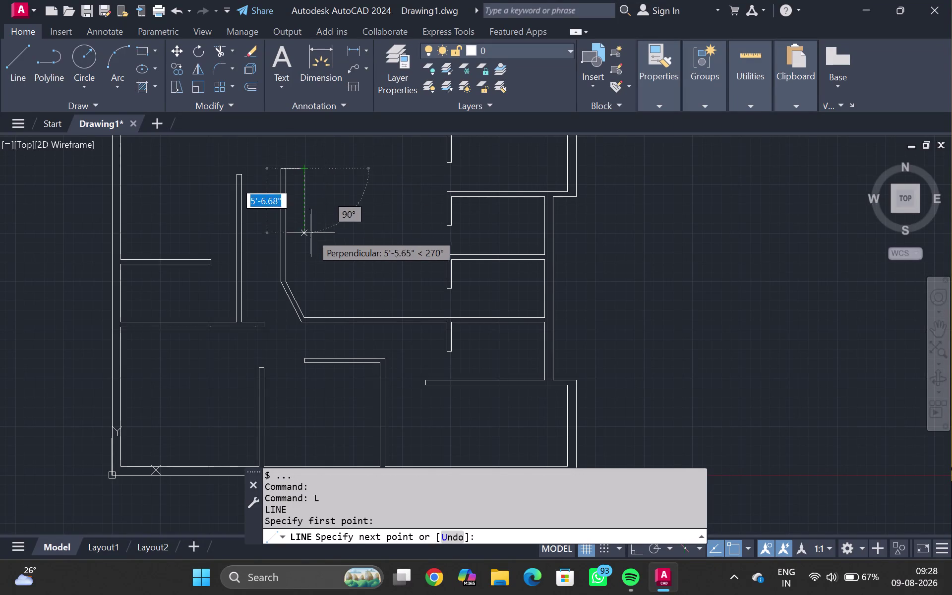
Trace the inner wall down, across the bottom with two chamfered corners, and back up.
click(307, 267)
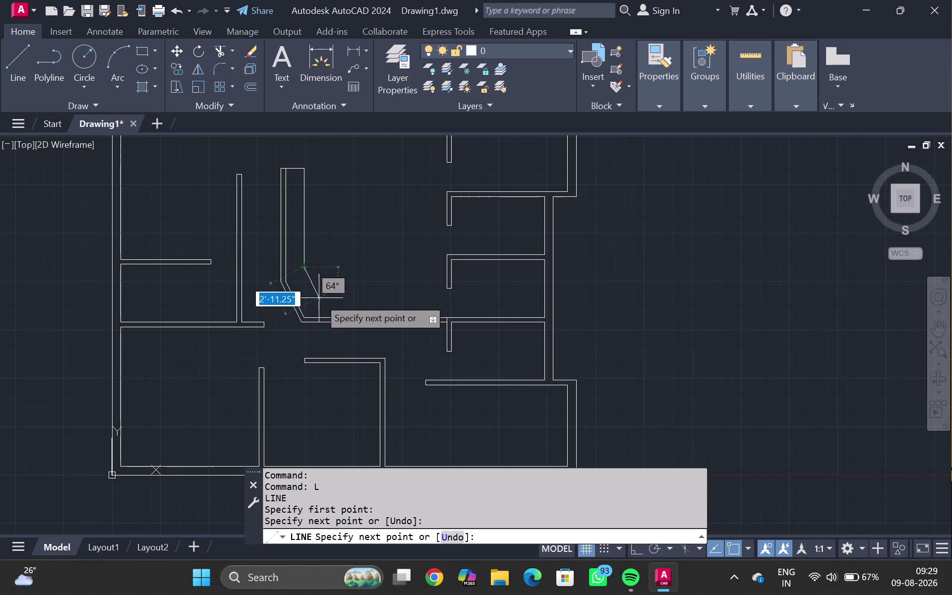
click(319, 298)
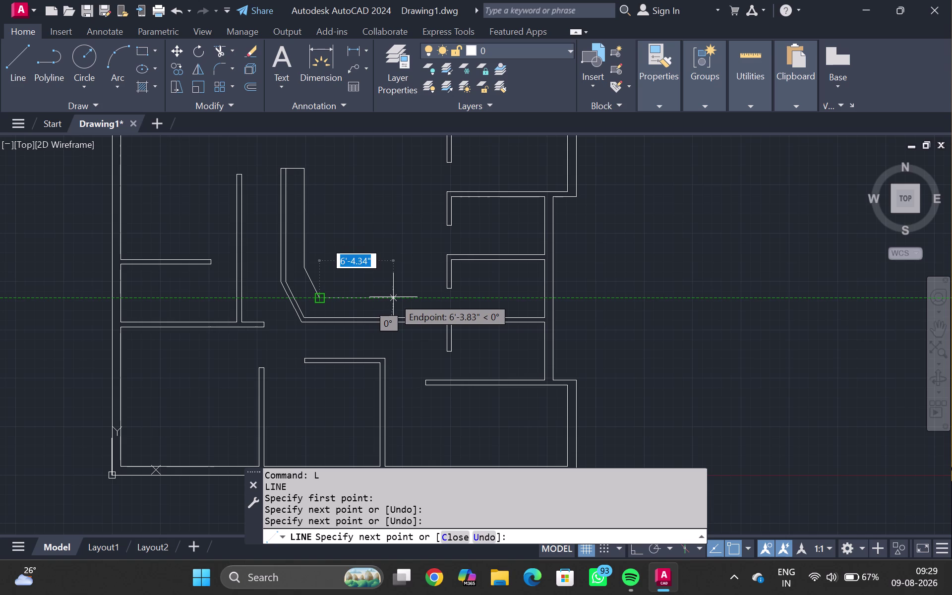
click(379, 293)
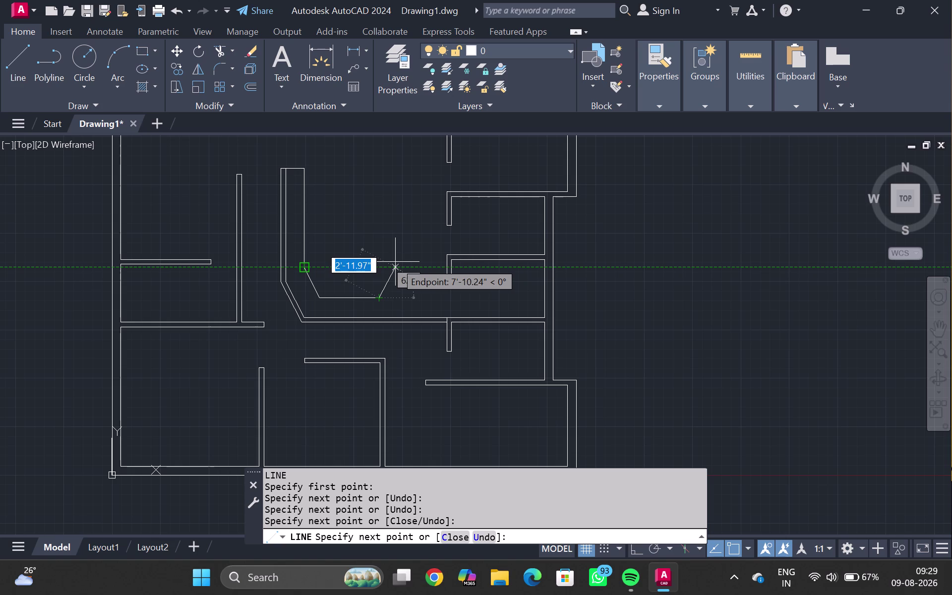
click(395, 260)
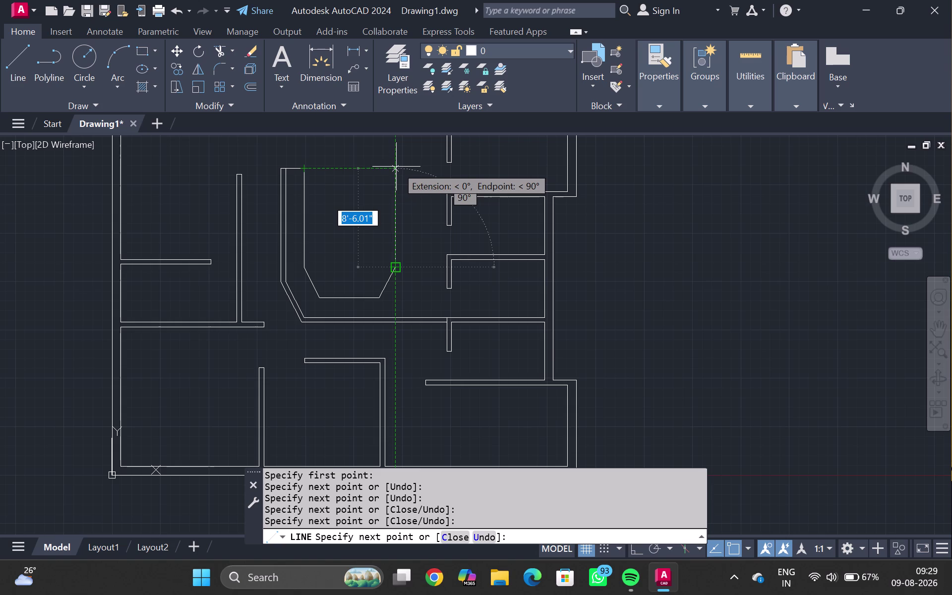
click(395, 169)
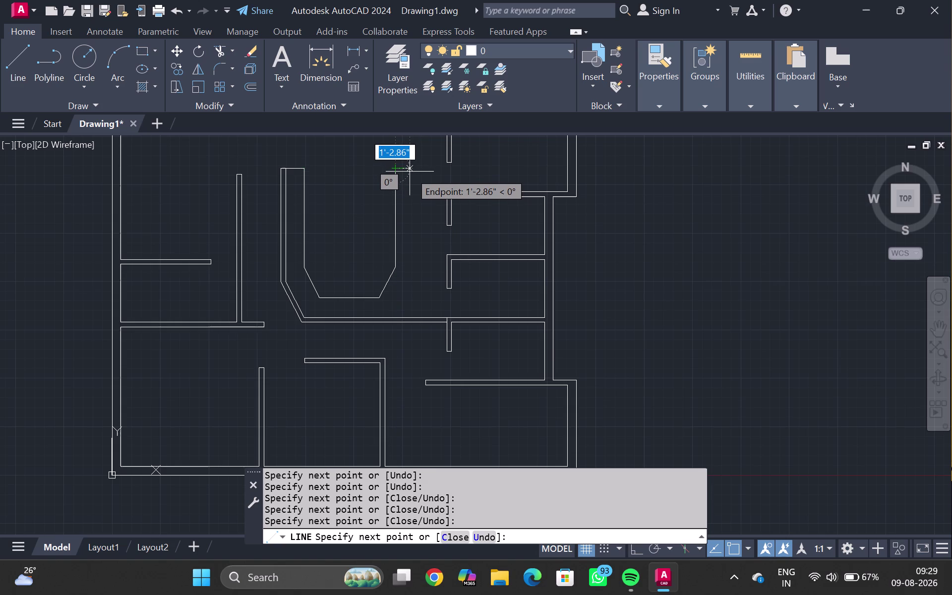
Add the 2' segment across the top and turn Ortho on.
text(2')
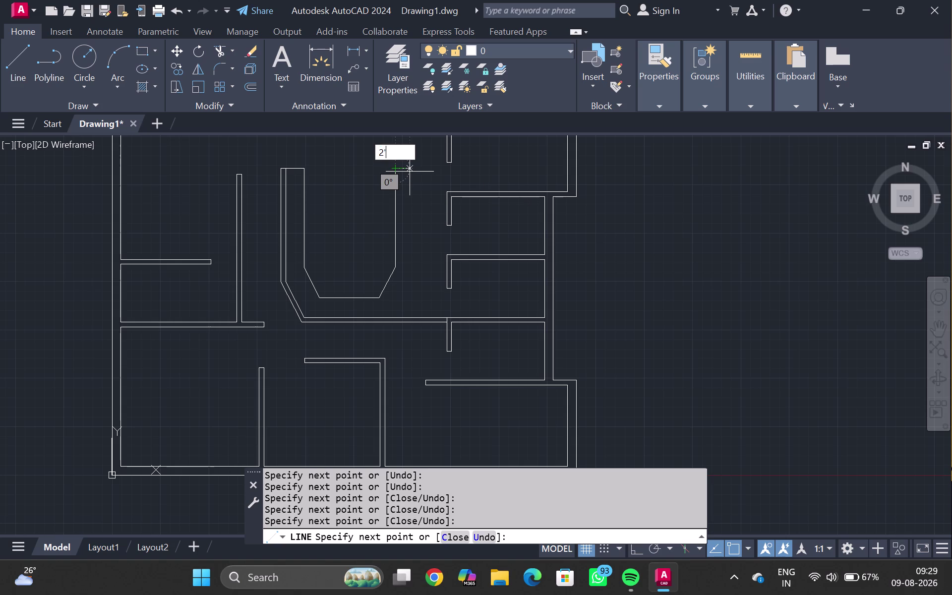
key(Return)
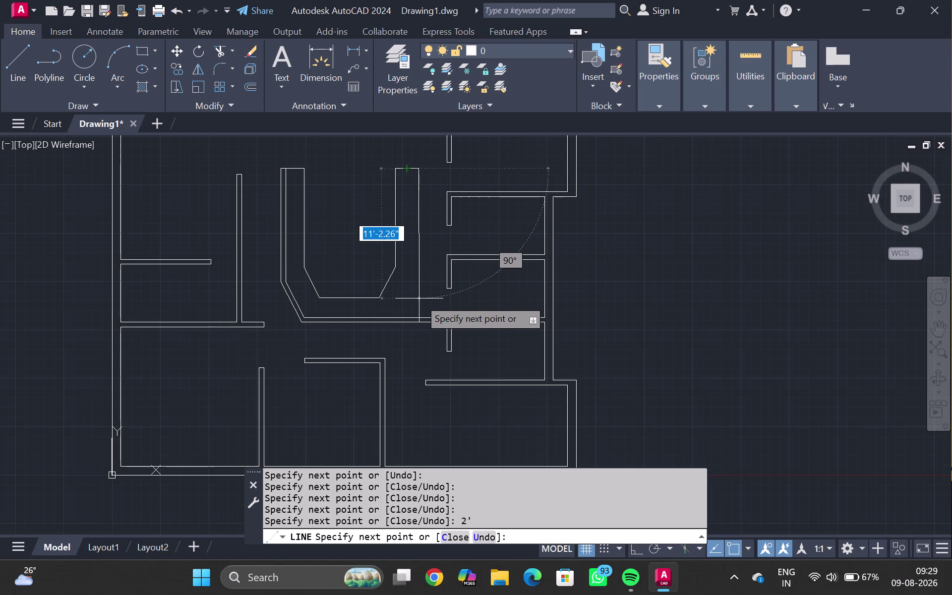
key(F8)
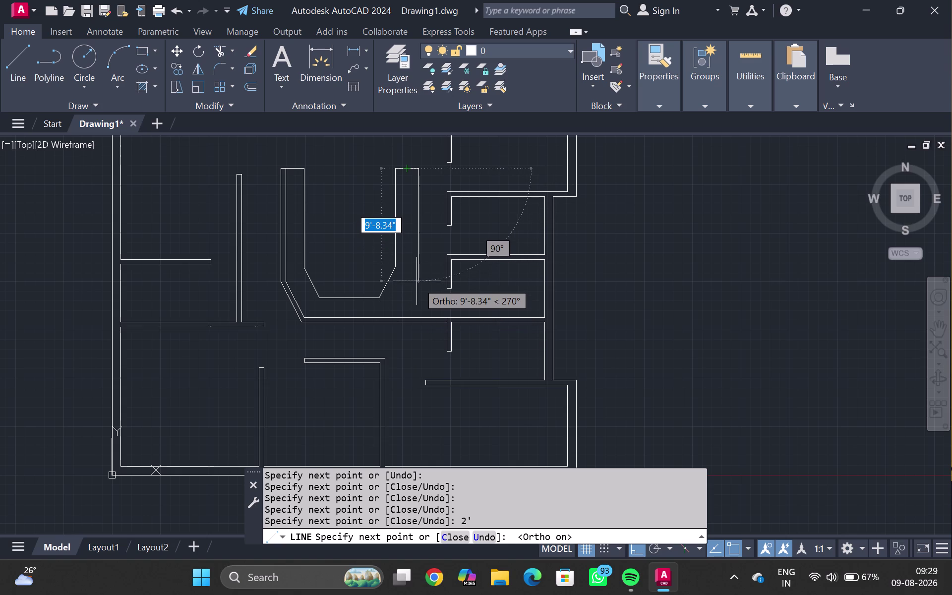
scroll(up, 3)
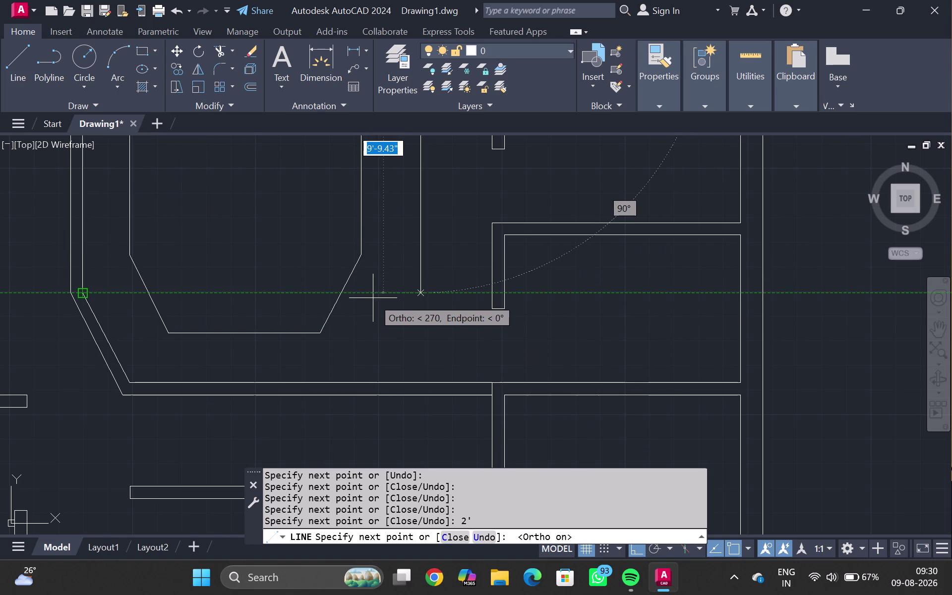
Run the right wall line straight down, then angle it to the lower corridor wall.
click(421, 289)
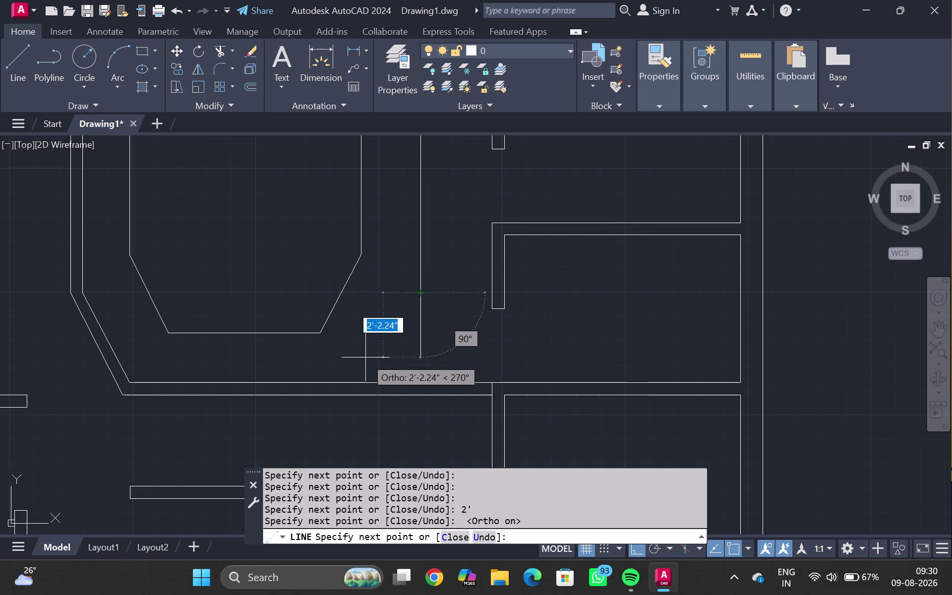
key(F8)
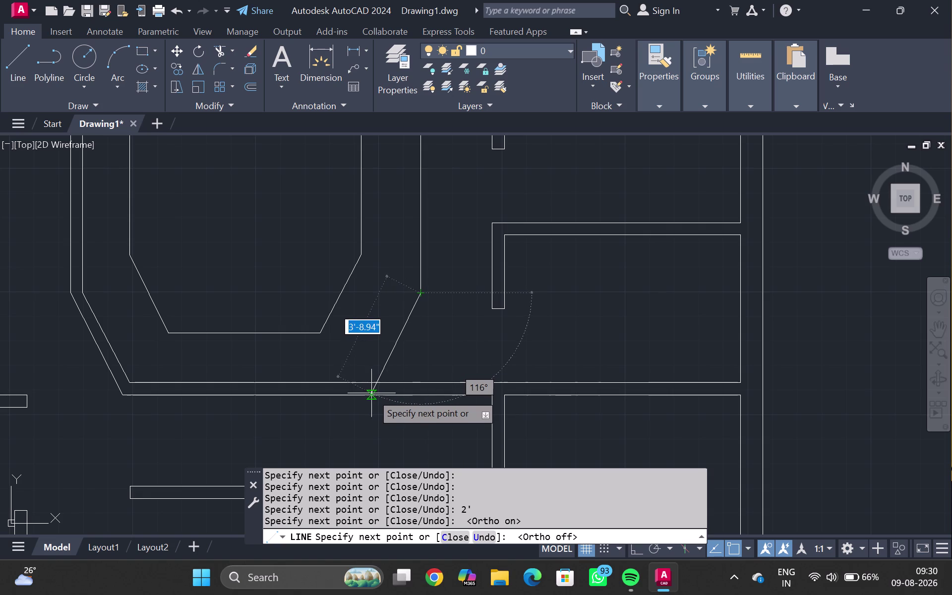
click(371, 393)
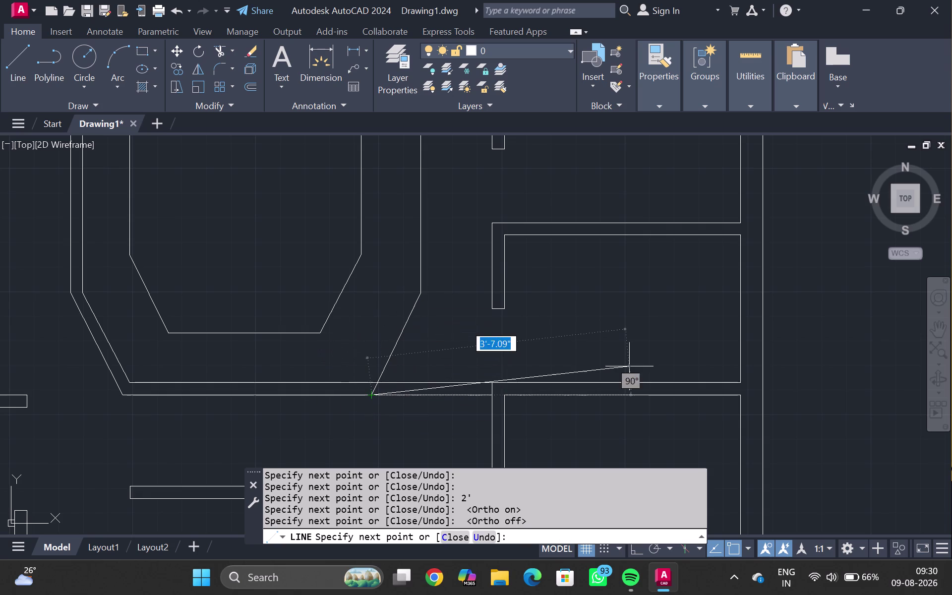
key(Escape)
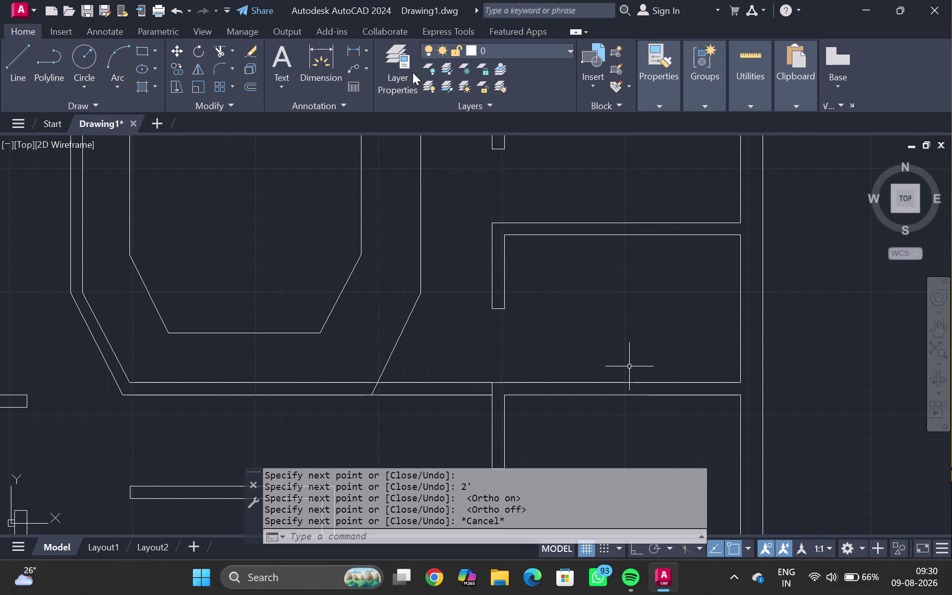
Offset the right vertical wall lines 5" to create the parallel wall.
scroll(down, 3)
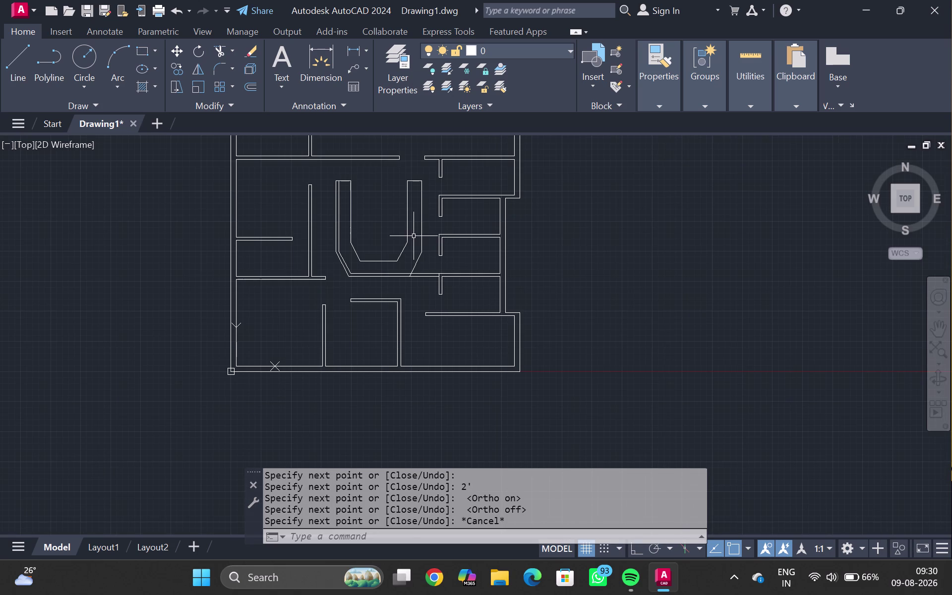
click(421, 229)
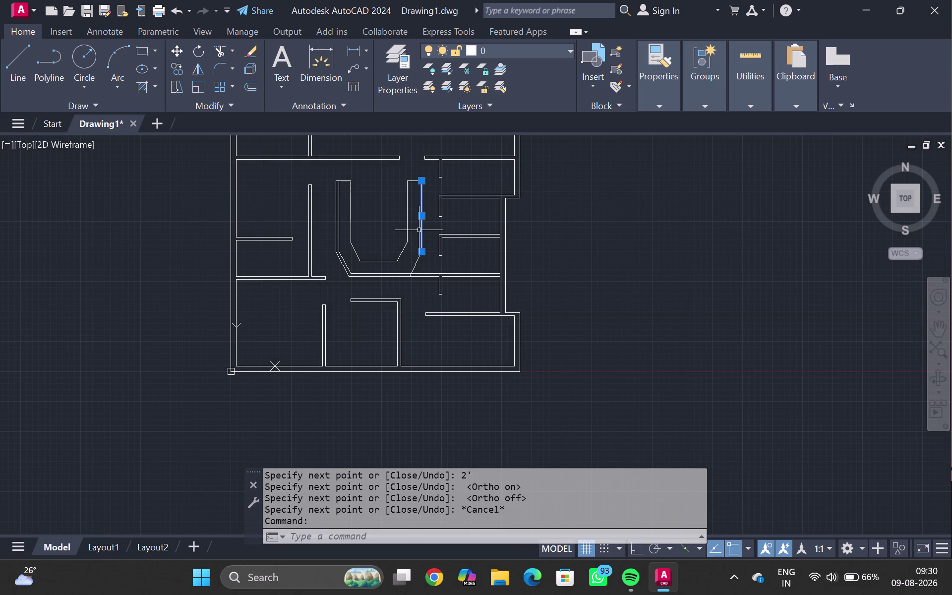
key(o)
key(Return)
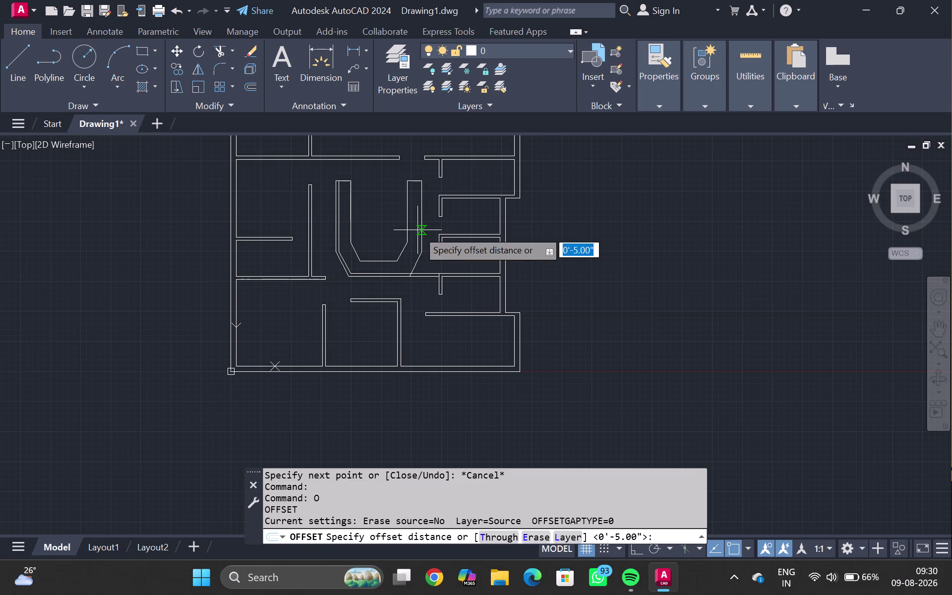
key(5)
key(shift+quotedbl)
key(Return)
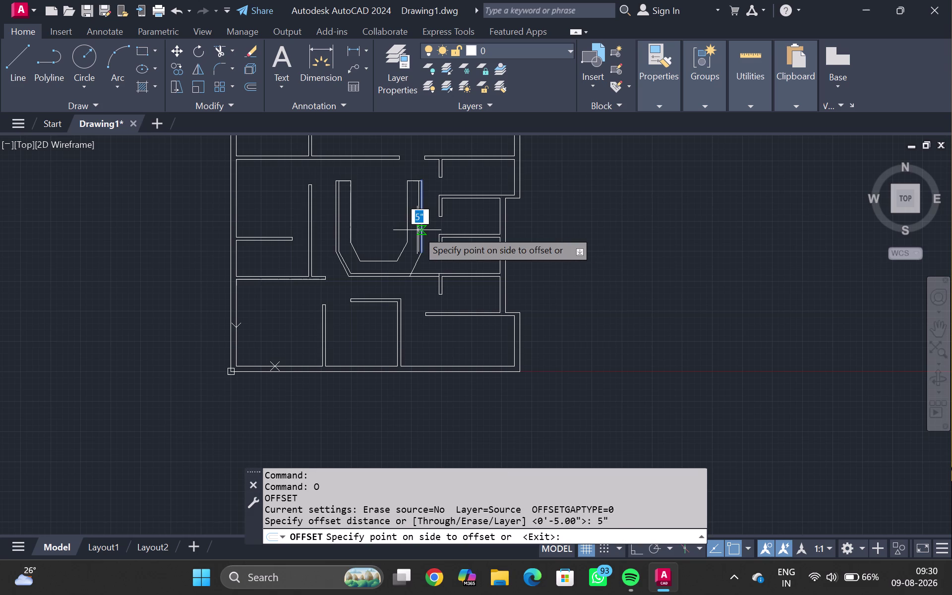
click(417, 230)
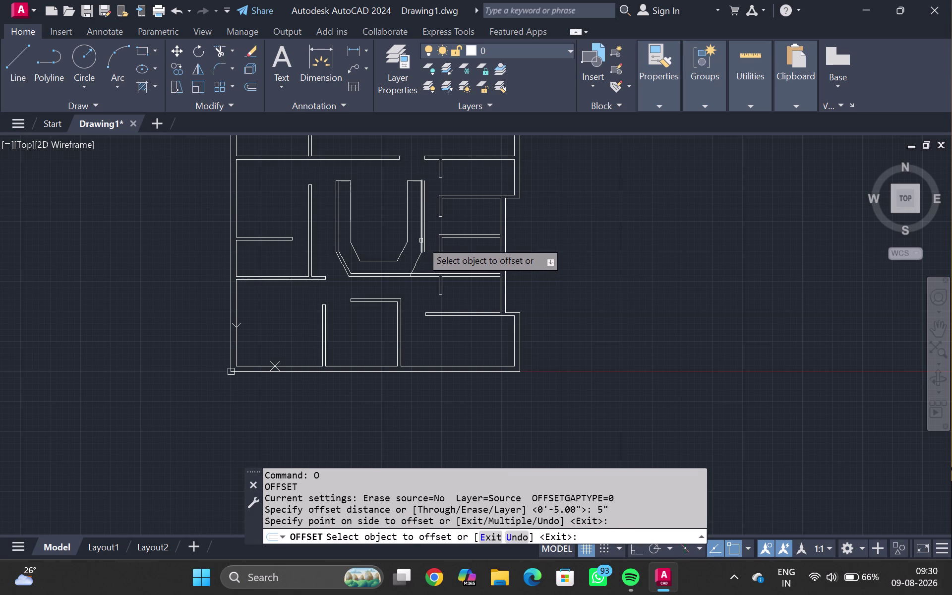
click(421, 241)
click(413, 240)
key(Escape)
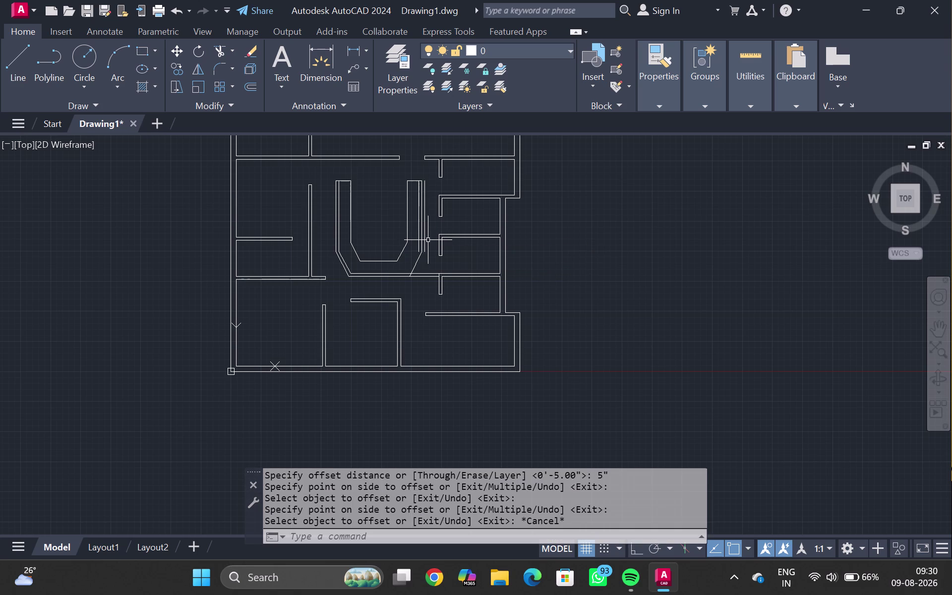
Delete the unwanted extra offset line.
click(423, 236)
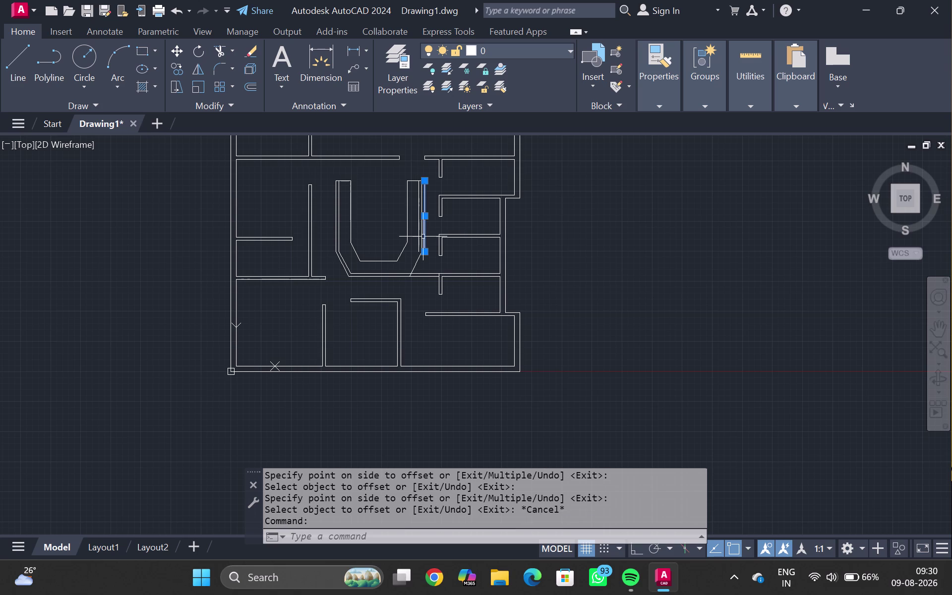
key(Delete)
scroll(up, 3)
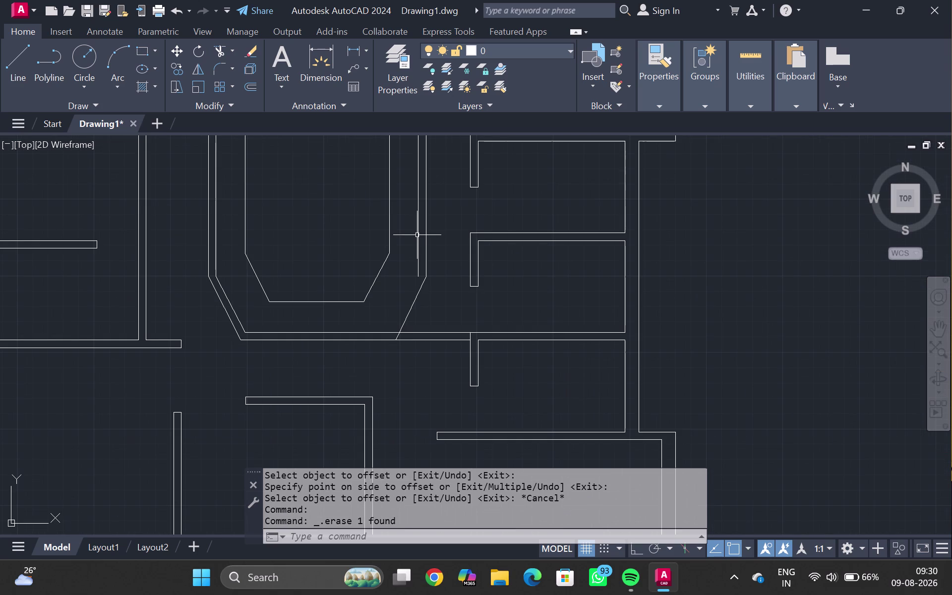
Draw a line from the offset wall toward the corridor wall, then cancel the unfinished line.
key(l)
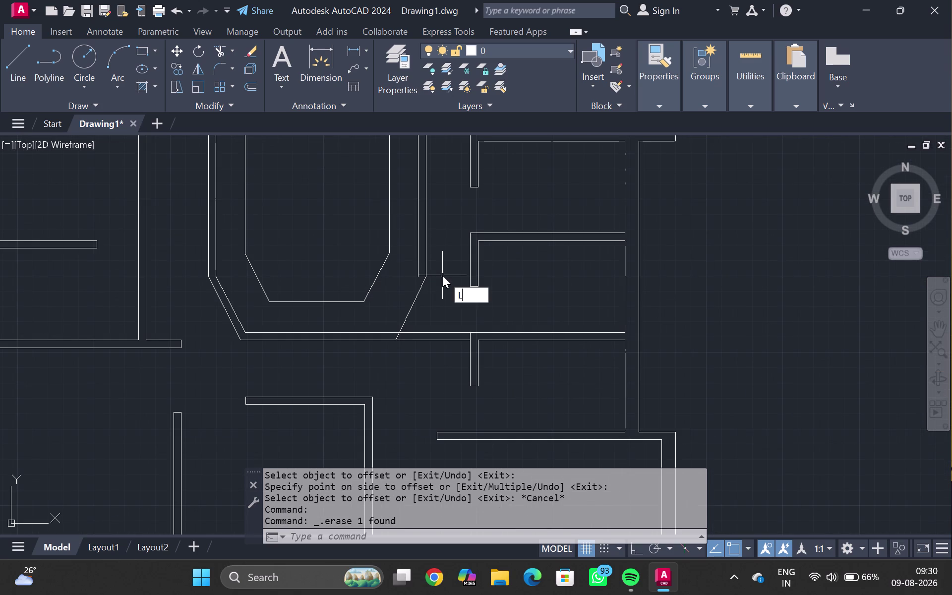
key(Return)
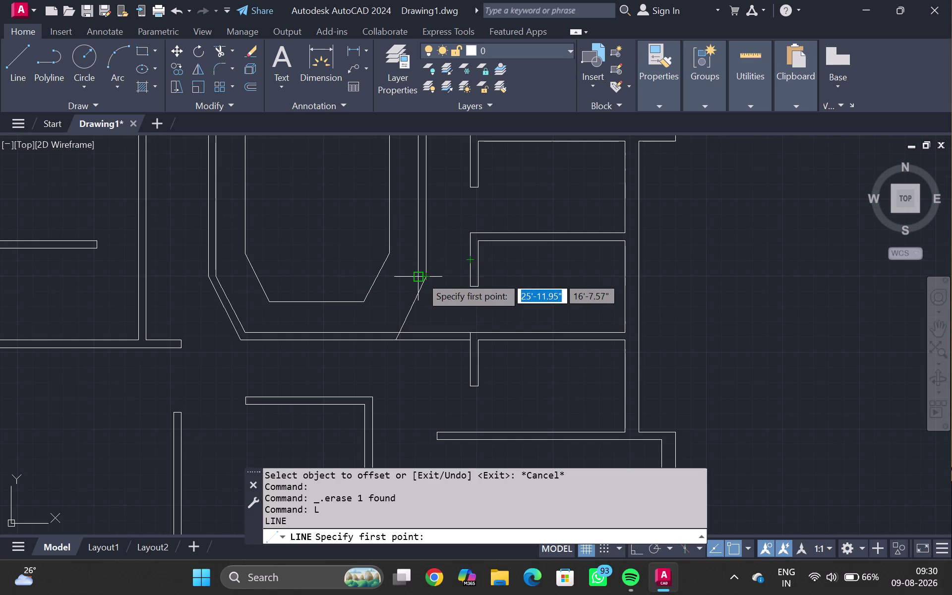
click(420, 274)
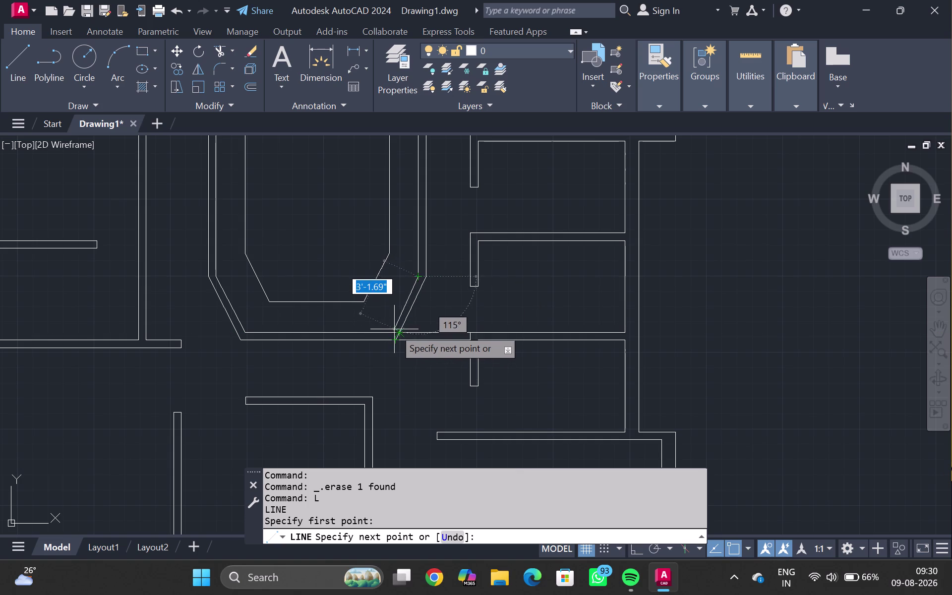
scroll(up, 3)
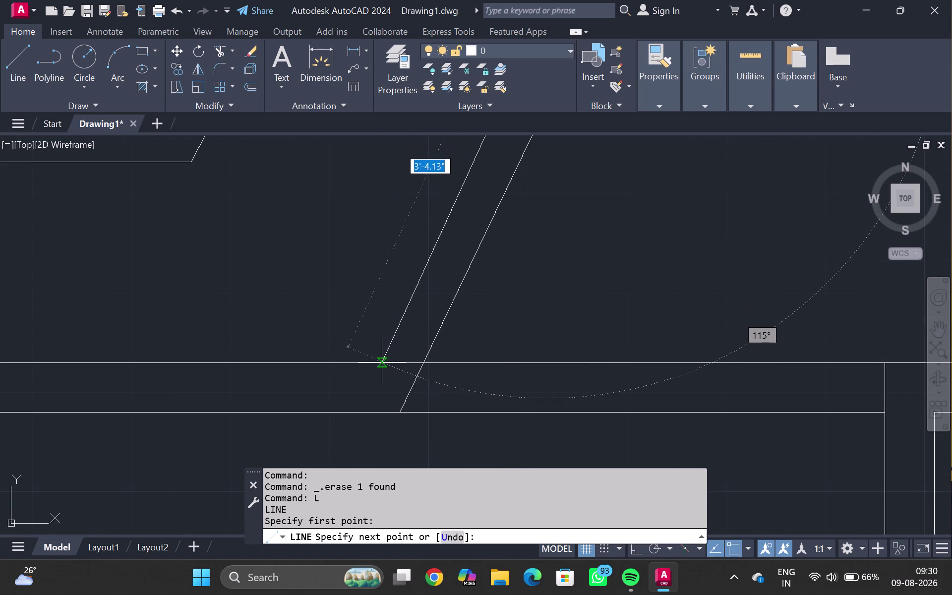
click(379, 360)
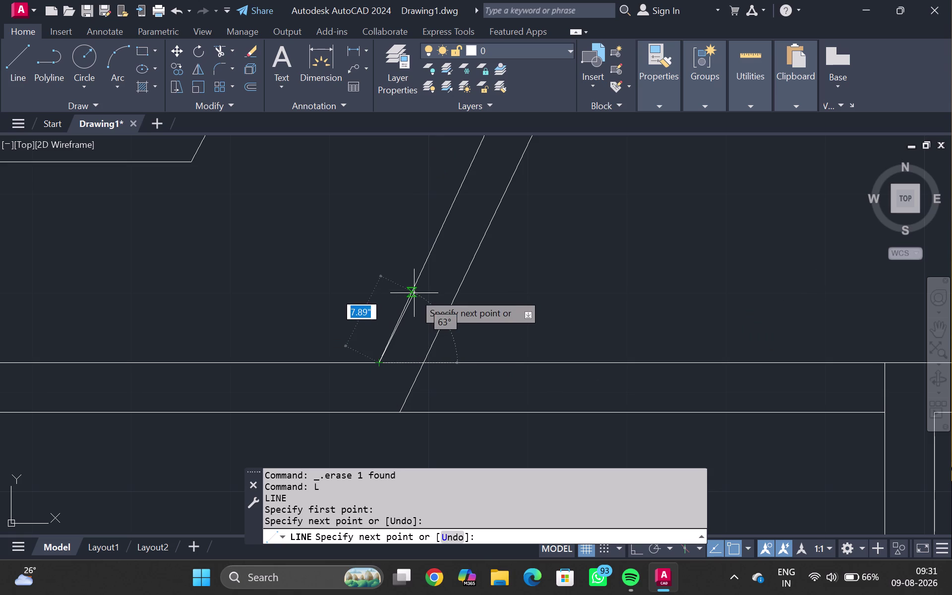
key(Escape)
Trim the overlapping wall segments at the angled corners with TR.
text(TR)
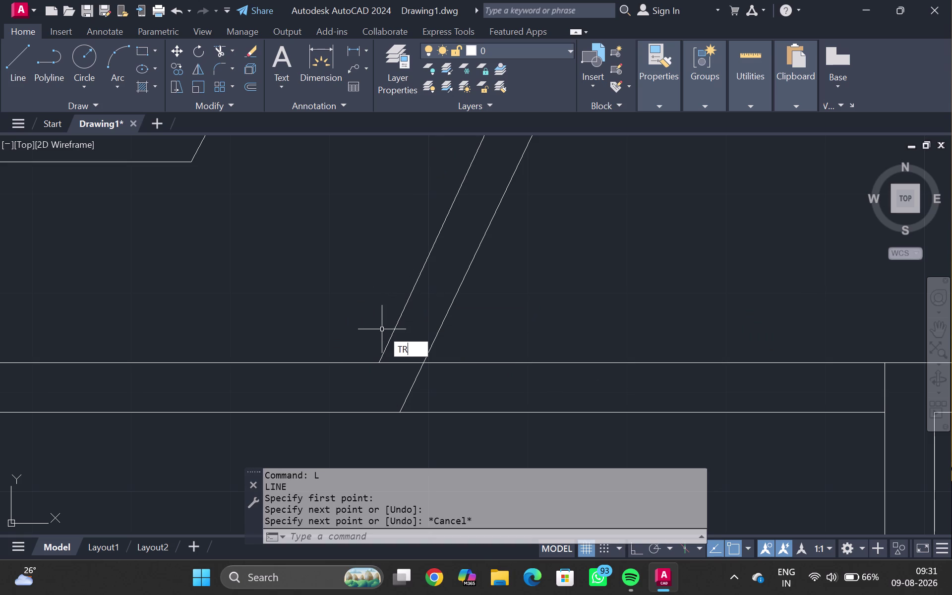
key(Return)
scroll(down, 3)
drag(435, 322, 428, 370)
scroll(up, 3)
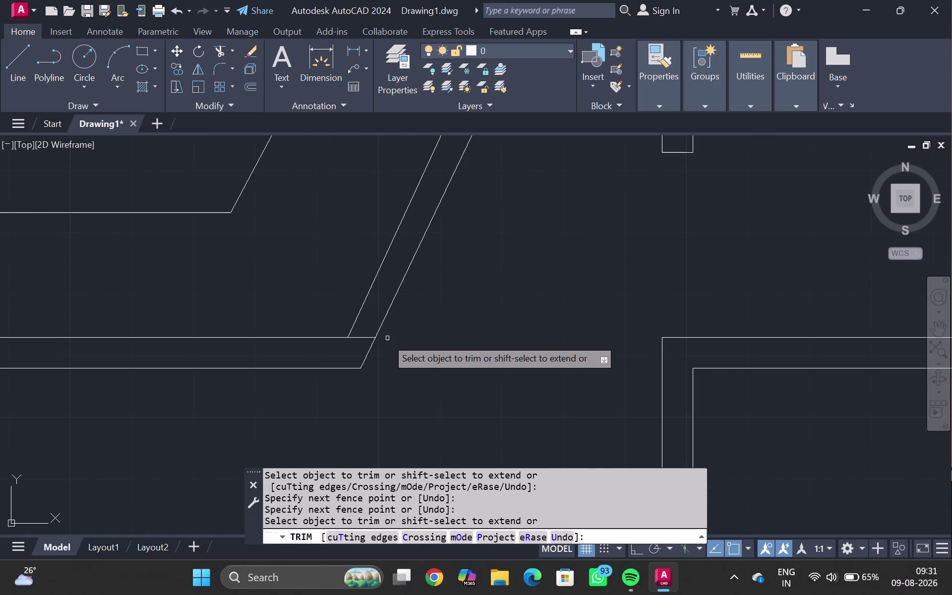
click(369, 338)
scroll(down, 3)
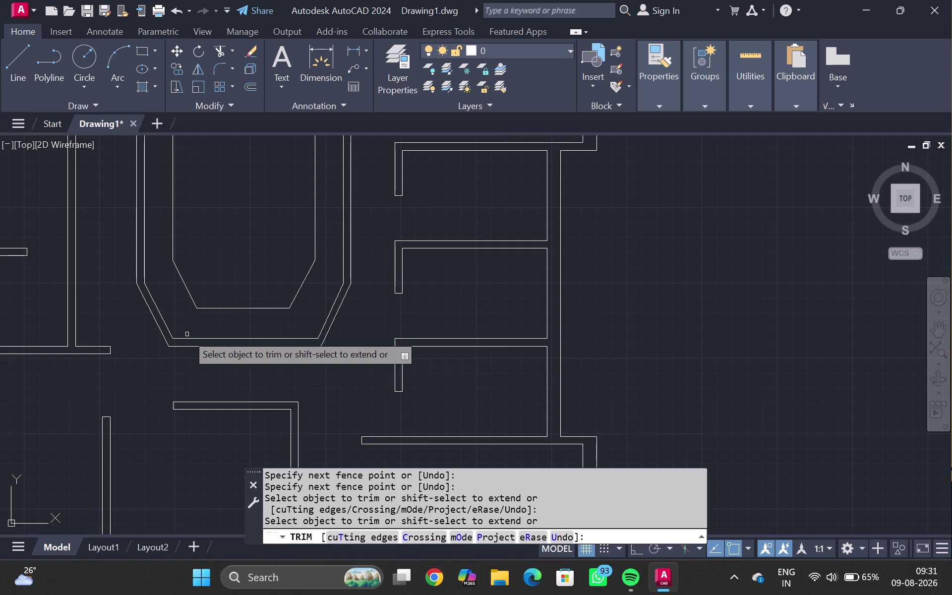
key(Escape)
scroll(down, 3)
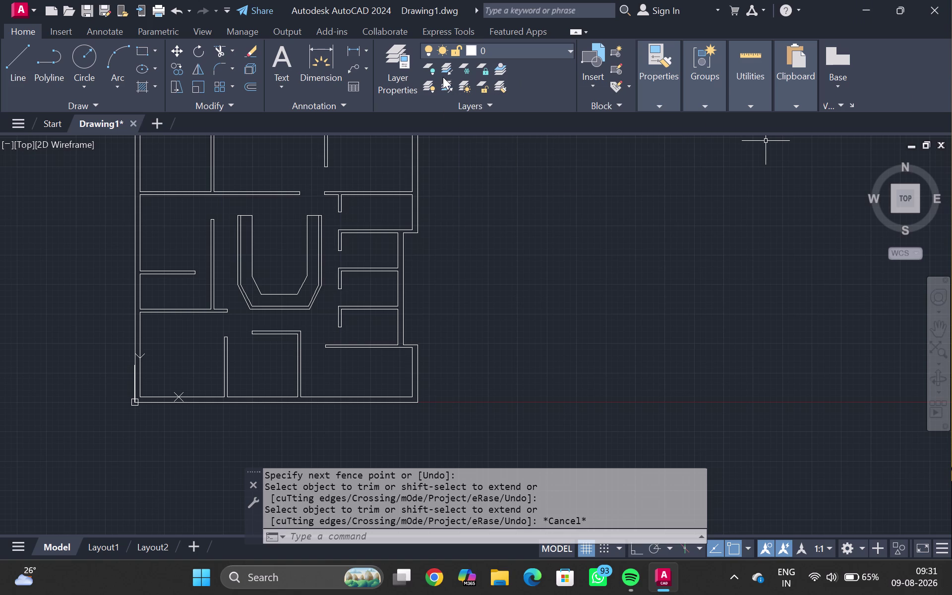
scroll(down, 3)
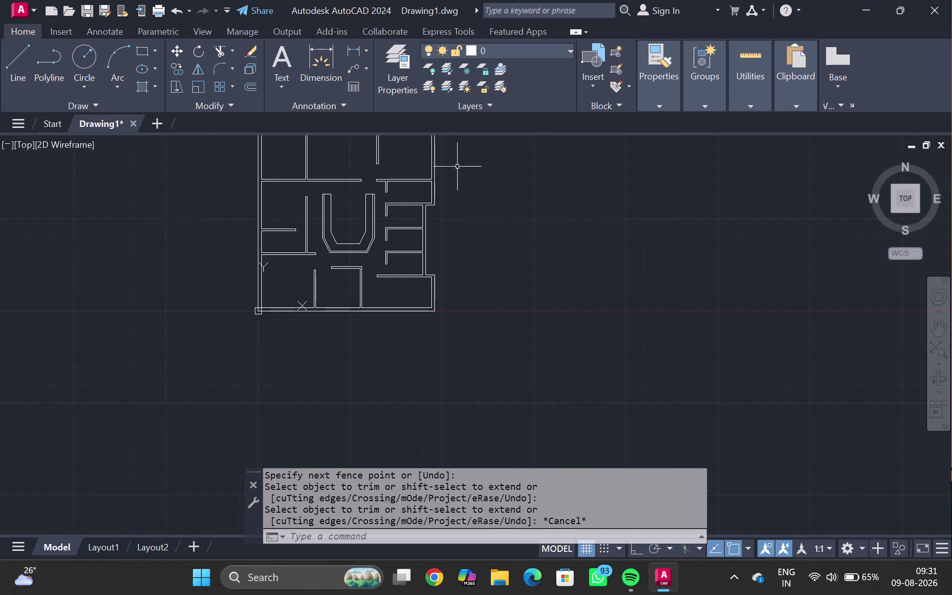
Centre the plan, then briefly try DesignCenter and Tool Palettes, placing a sample door.
scroll(down, 3)
middle_drag(483, 206, 371, 324)
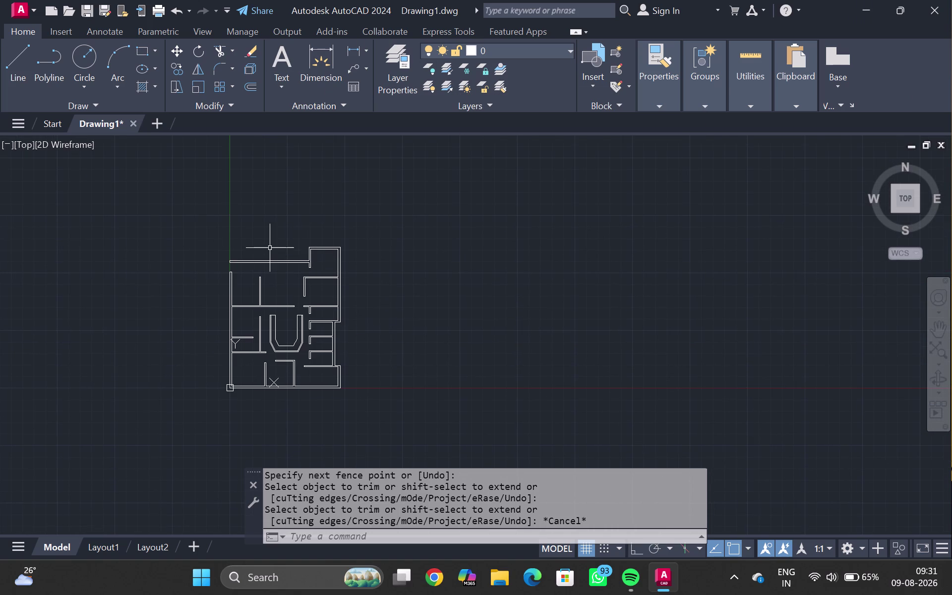
key(ctrl+2)
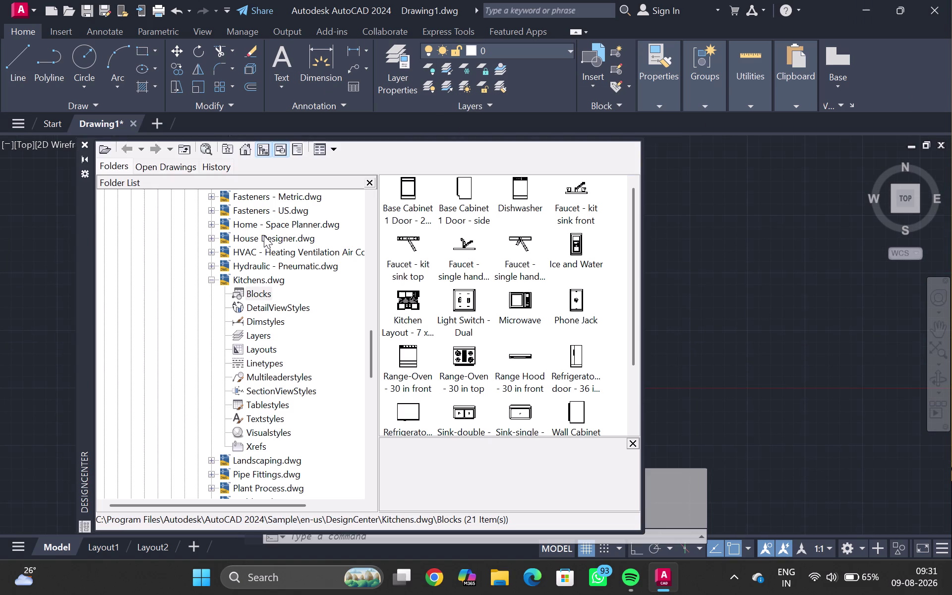
click(86, 145)
key(ctrl+3)
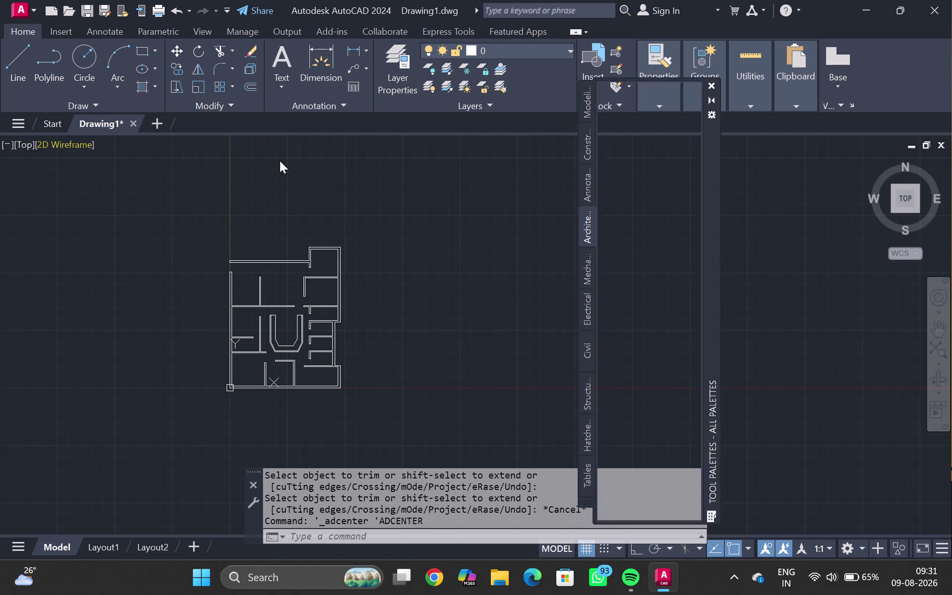
drag(648, 117, 414, 255)
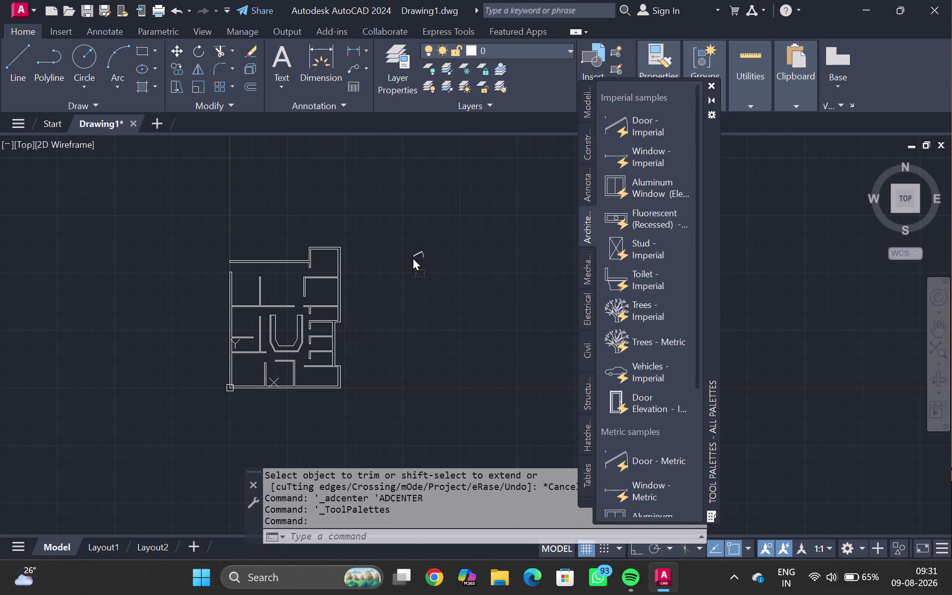
drag(414, 255, 384, 274)
key(Escape)
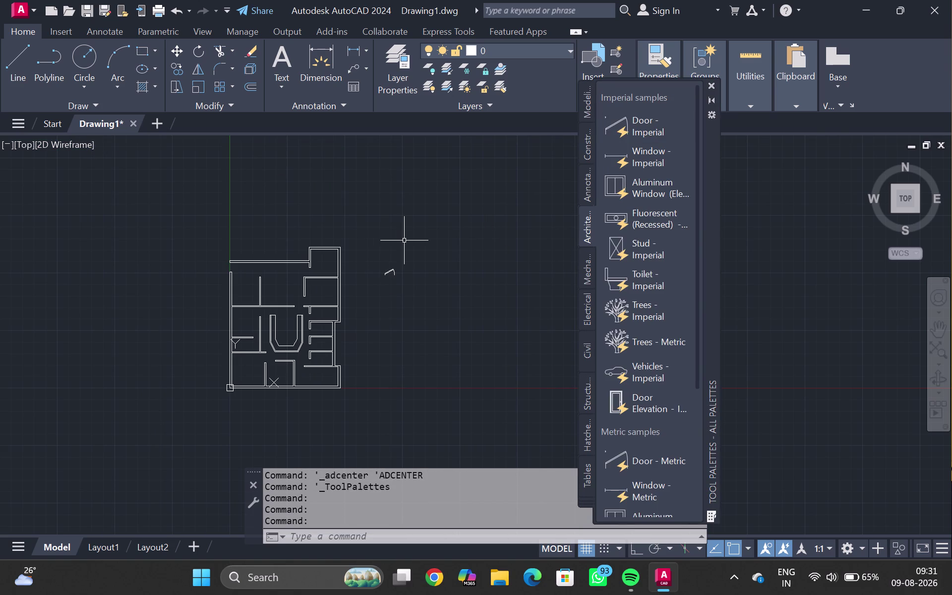
click(711, 82)
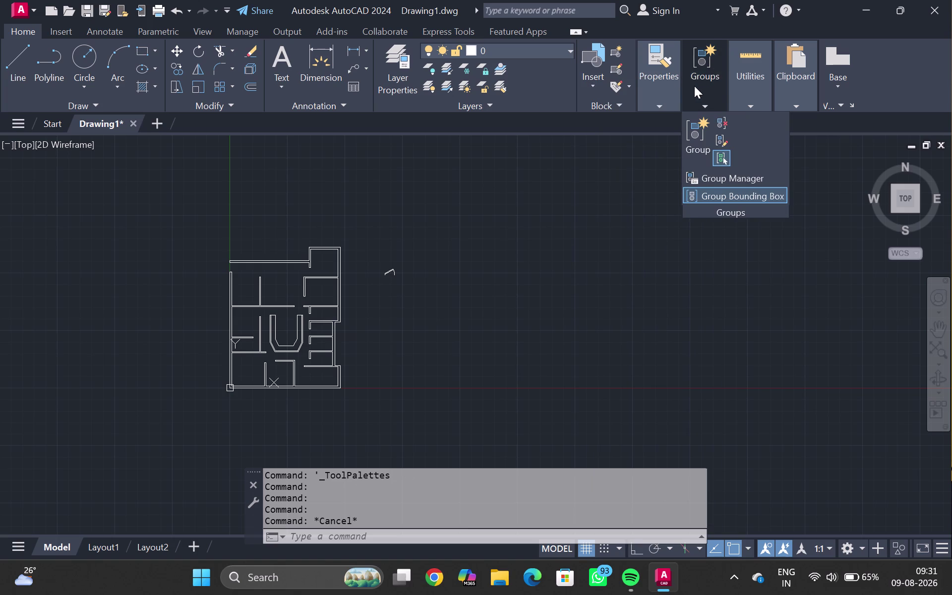
key(ctrl+2)
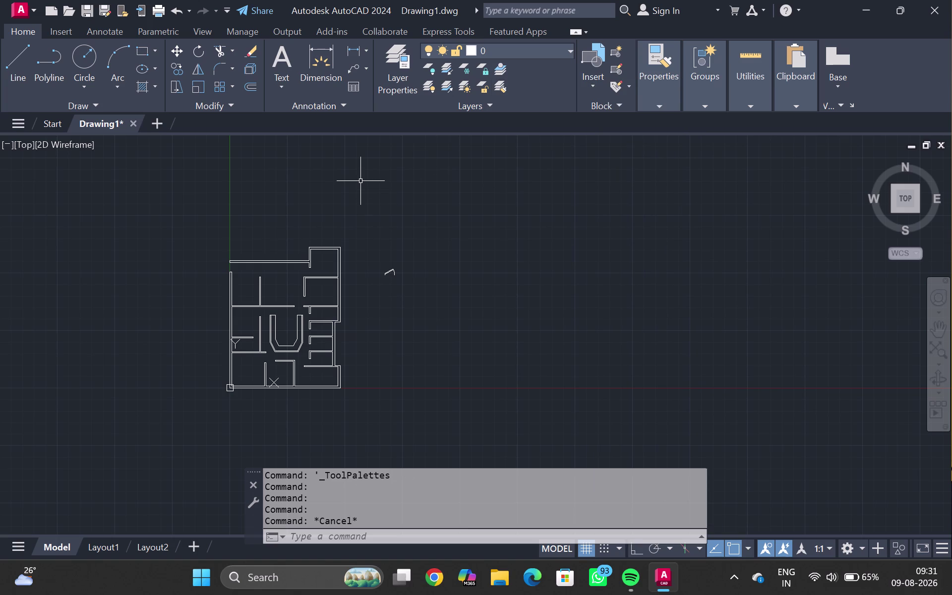
Reopen DesignCenter and show the House Designer and Home - Space Planner blocks.
key(ctrl+2)
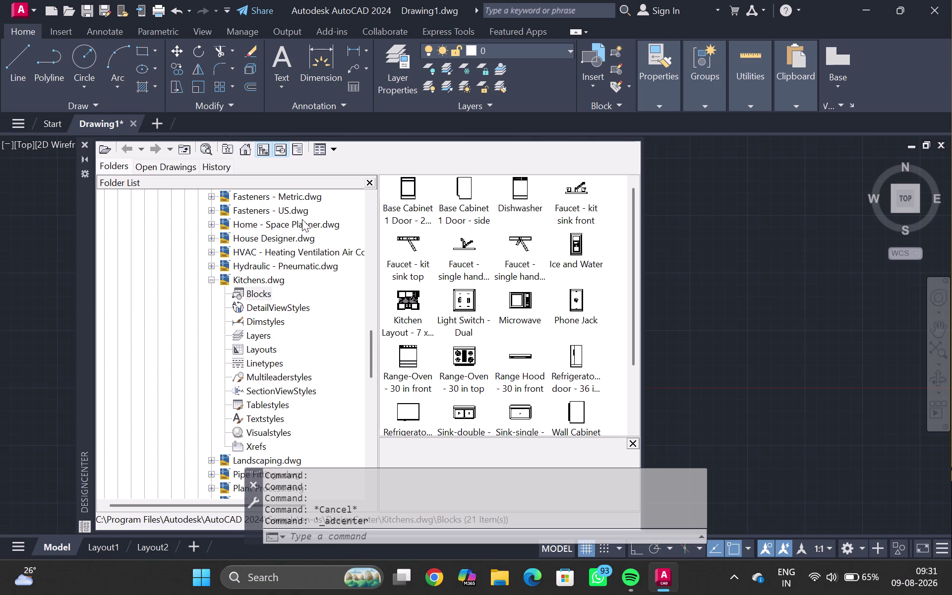
double_click(262, 234)
double_click(412, 194)
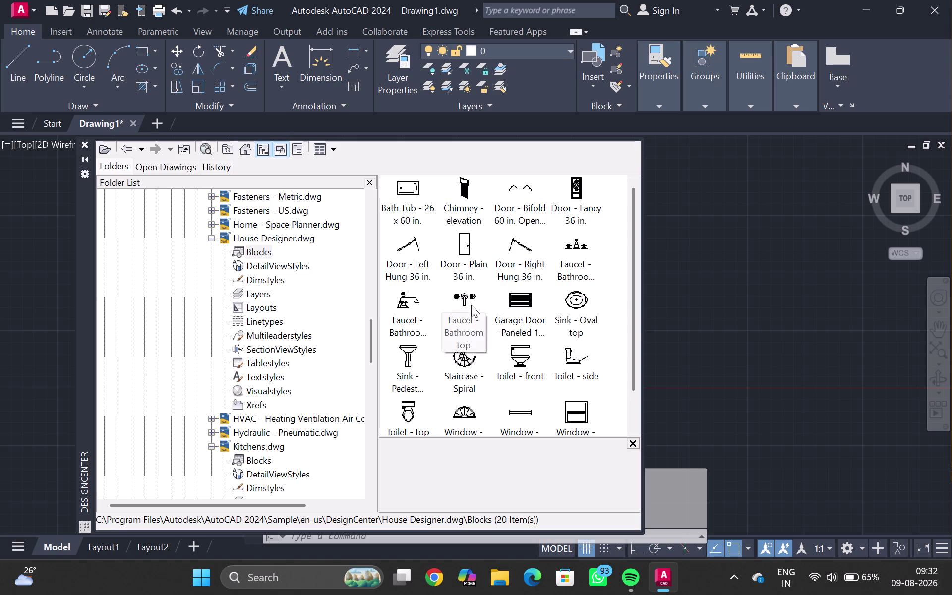
scroll(down, 3)
scroll(up, 3)
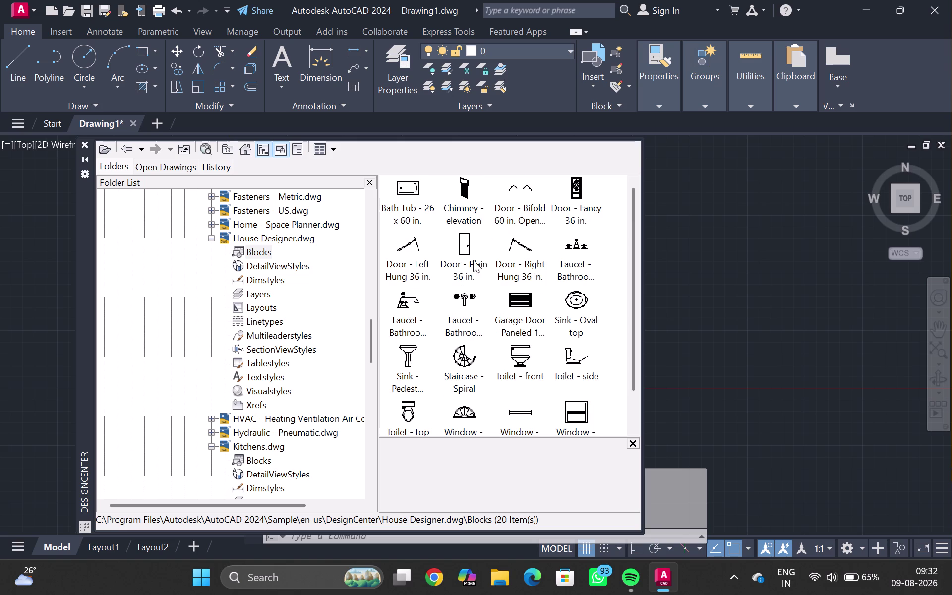
double_click(266, 222)
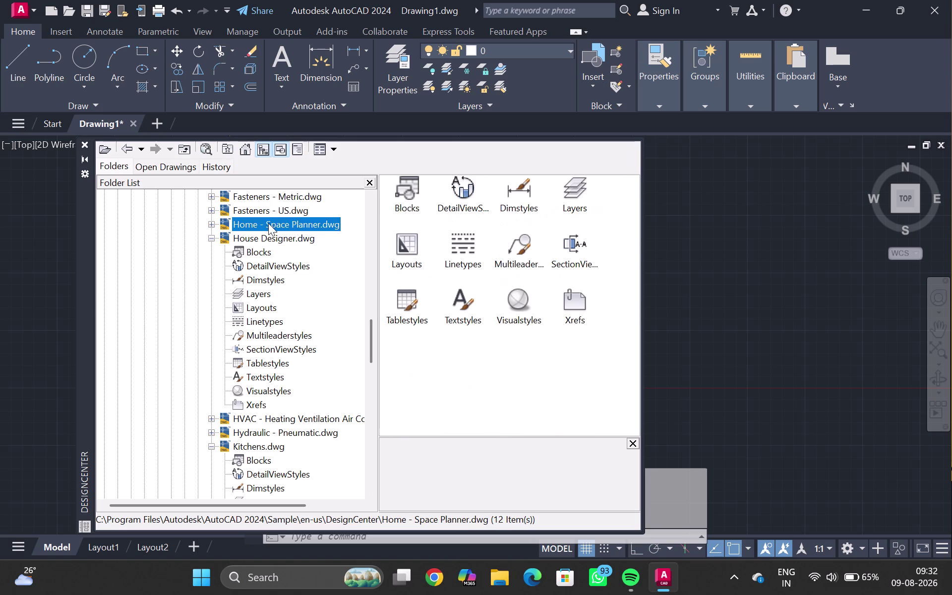
double_click(410, 191)
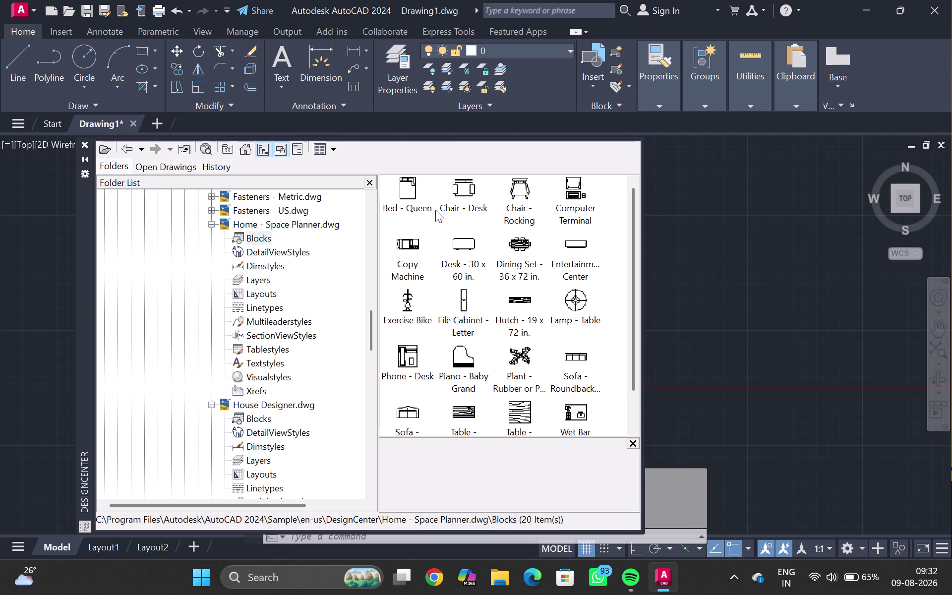
Drag the roundback sofa block into the drawing.
scroll(down, 3)
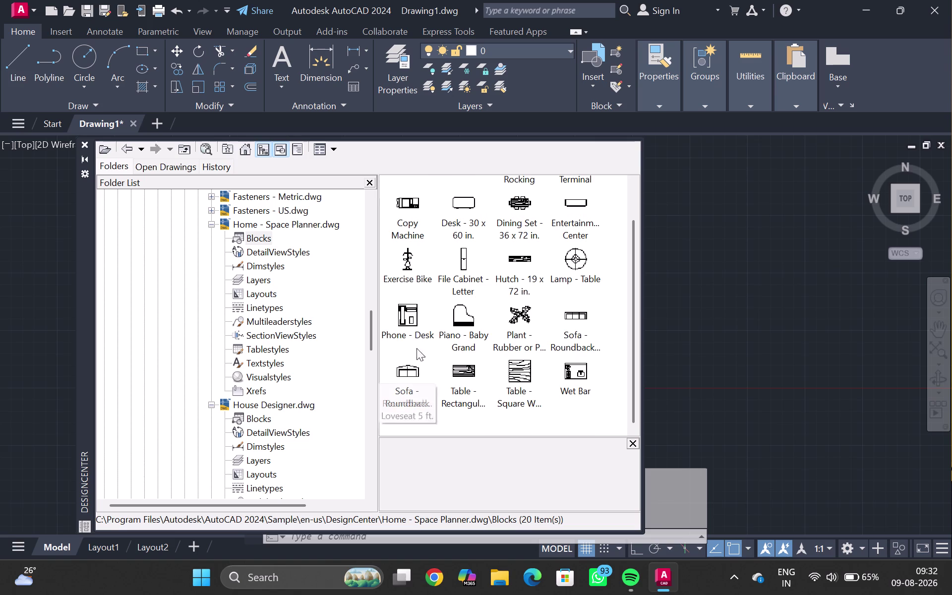
scroll(up, 3)
scroll(down, 3)
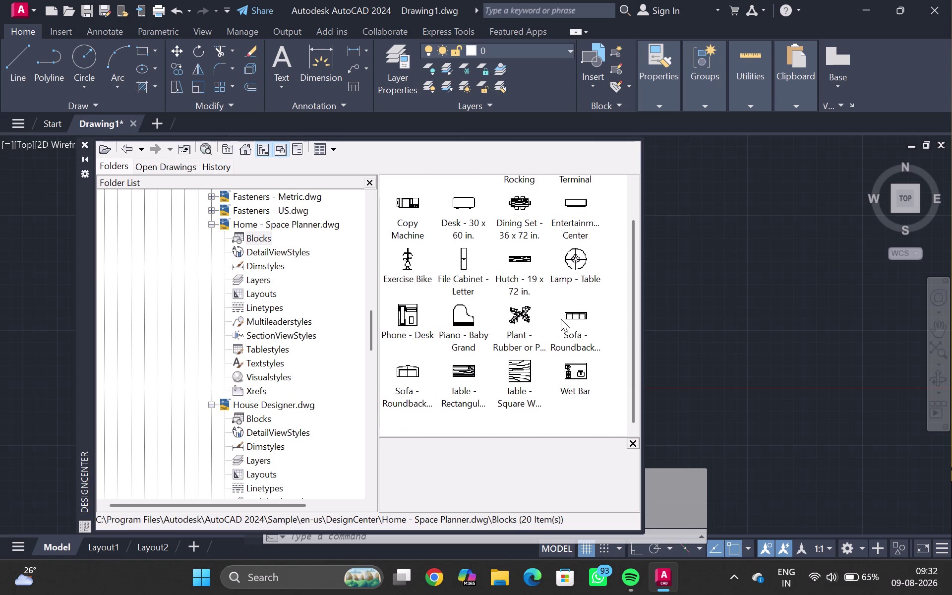
drag(577, 319, 698, 302)
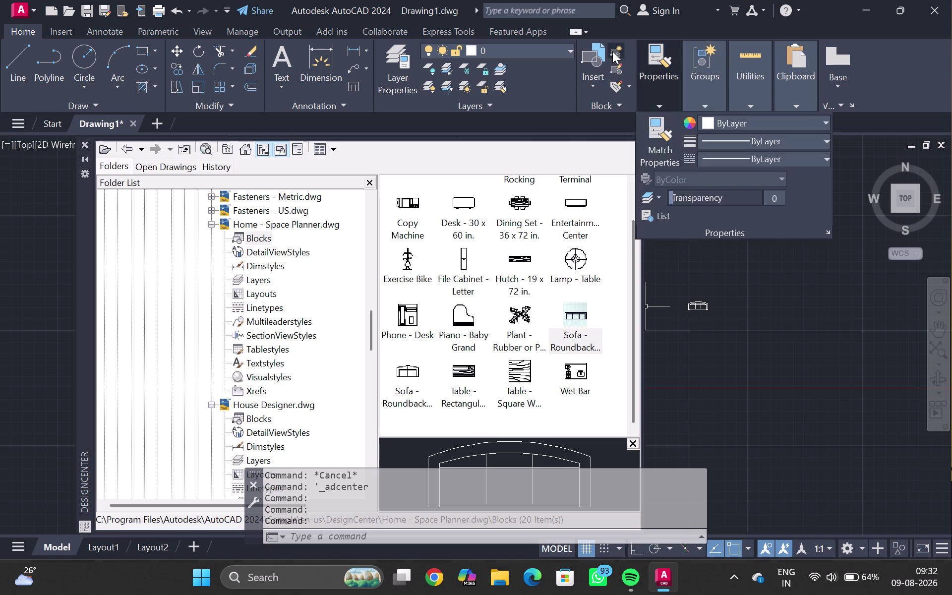
Insert the rectangular woodgrain table block into the drawing.
scroll(down, 3)
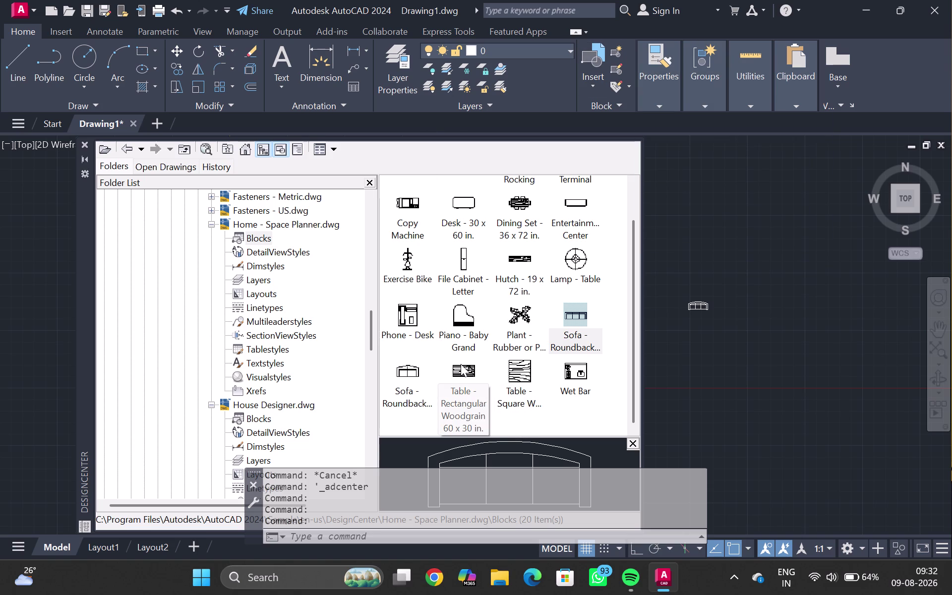
drag(461, 363, 713, 236)
middle_drag(485, 220, 477, 376)
scroll(down, 3)
scroll(up, 3)
scroll(up, 3)
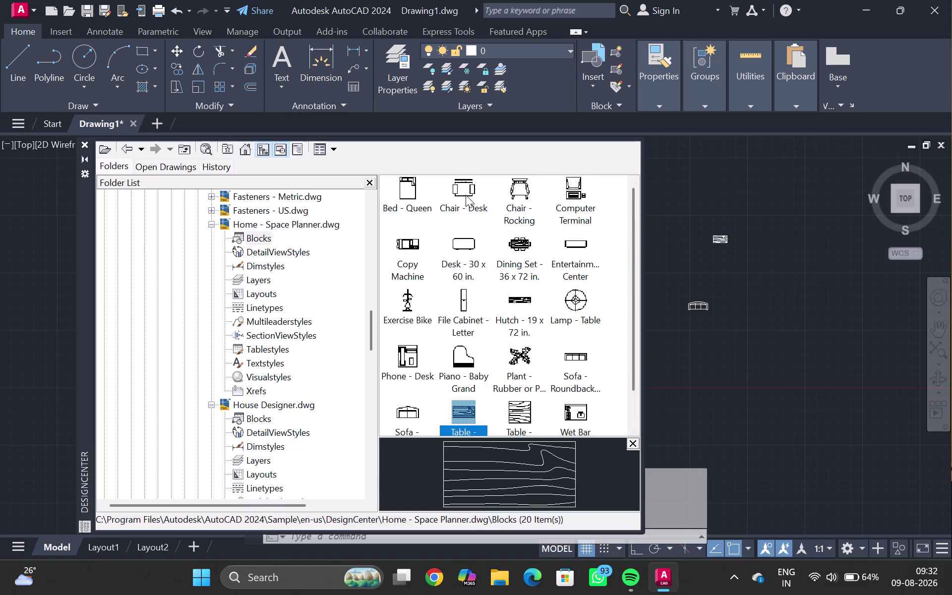
scroll(down, 3)
scroll(up, 3)
Place two Chair - Desk blocks near the table and close DesignCenter.
drag(465, 191, 667, 250)
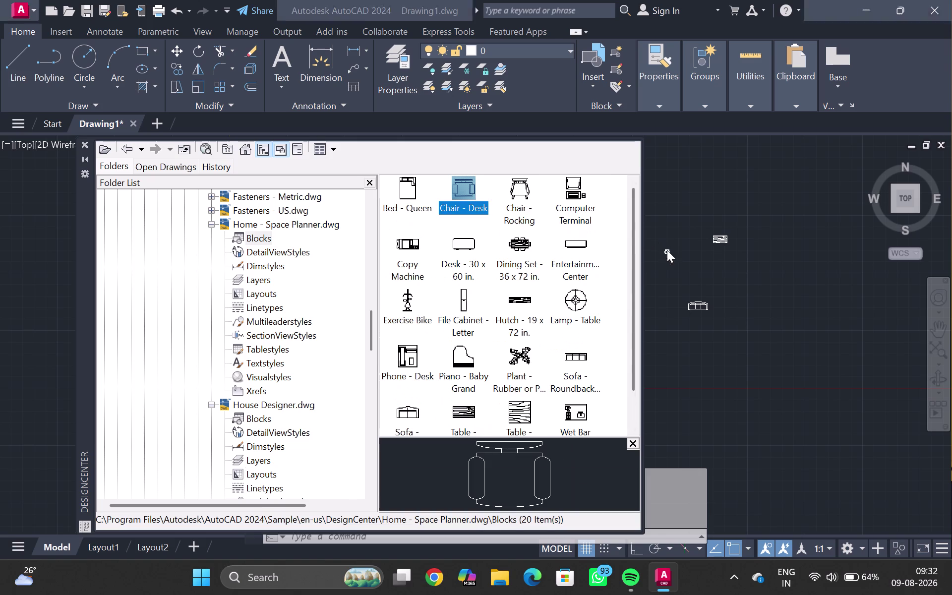
drag(459, 185, 682, 267)
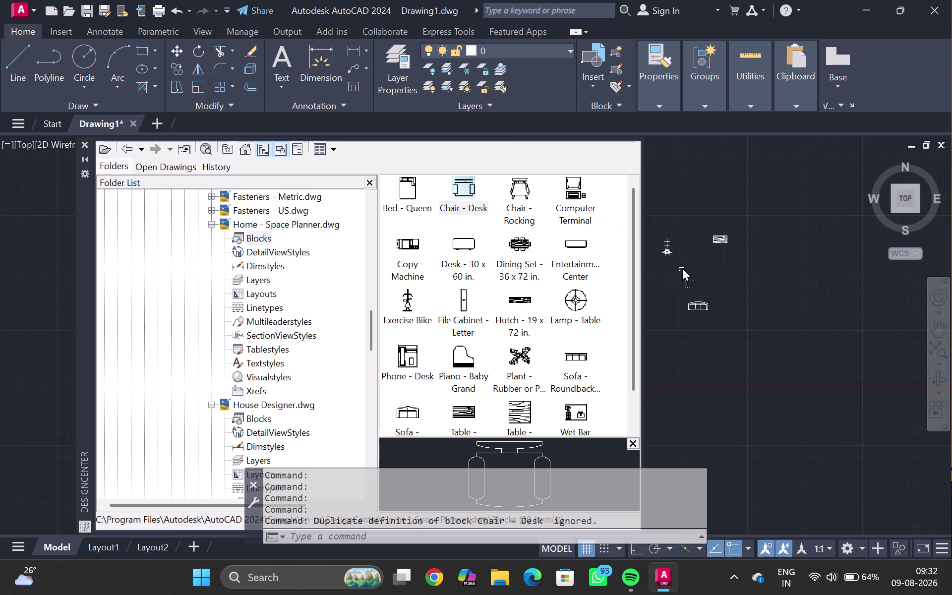
drag(682, 267, 693, 250)
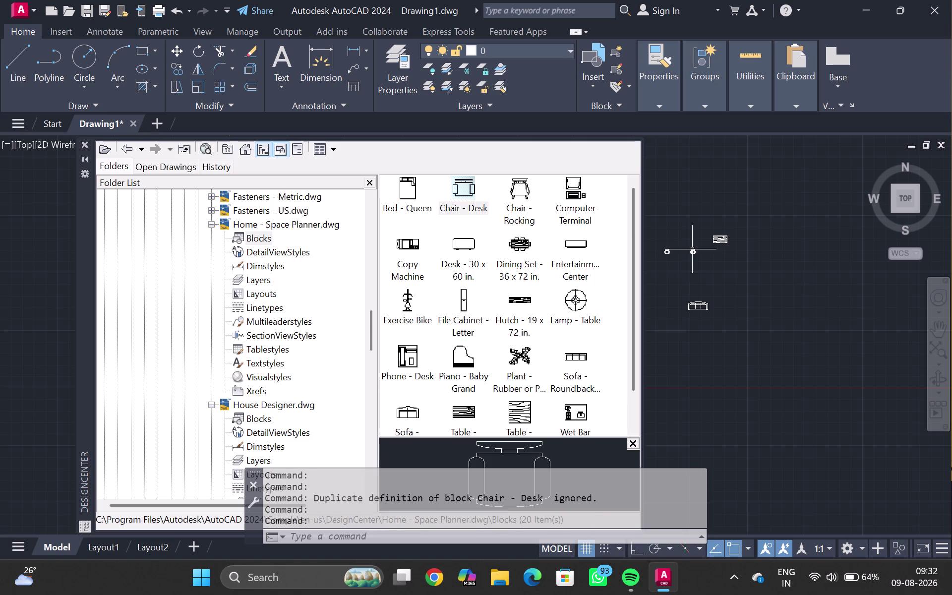
key(Escape)
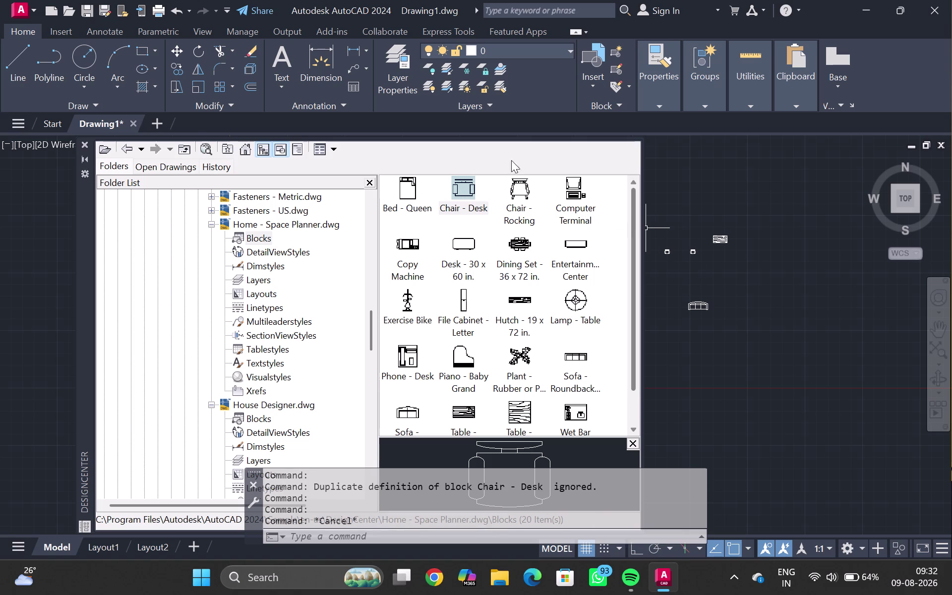
click(85, 145)
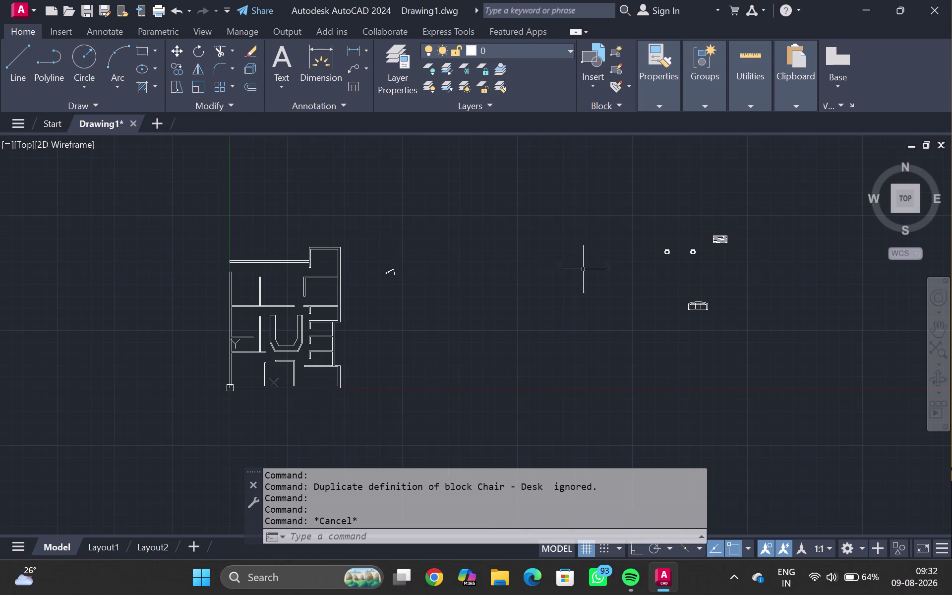
Move the table block into the top-left room of the plan.
click(720, 237)
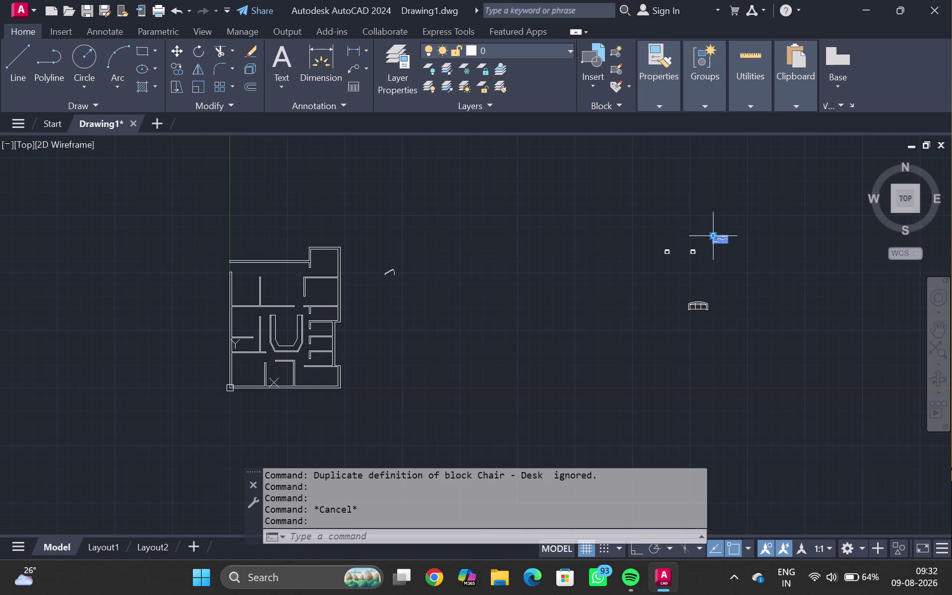
key(m)
key(Return)
scroll(up, 3)
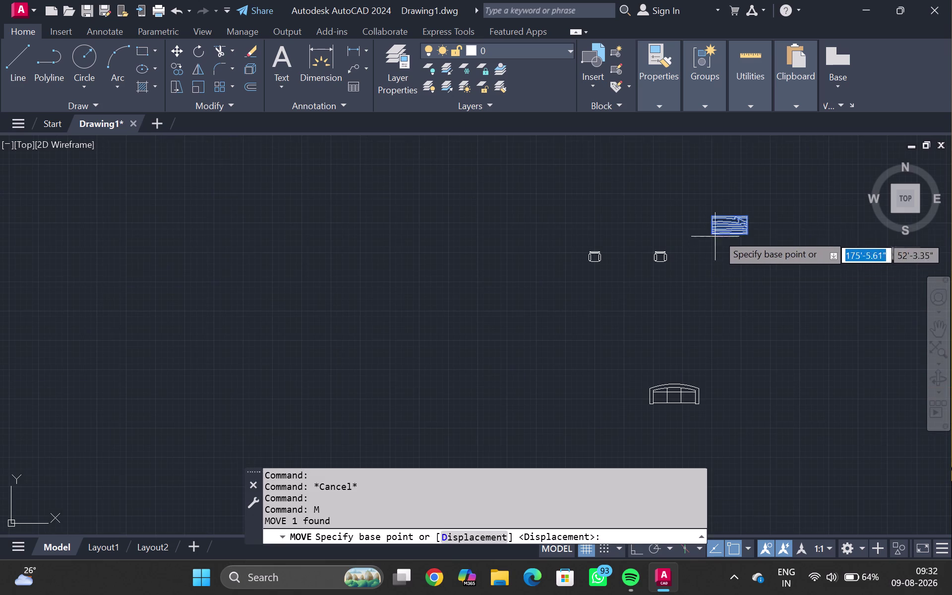
click(728, 225)
scroll(down, 3)
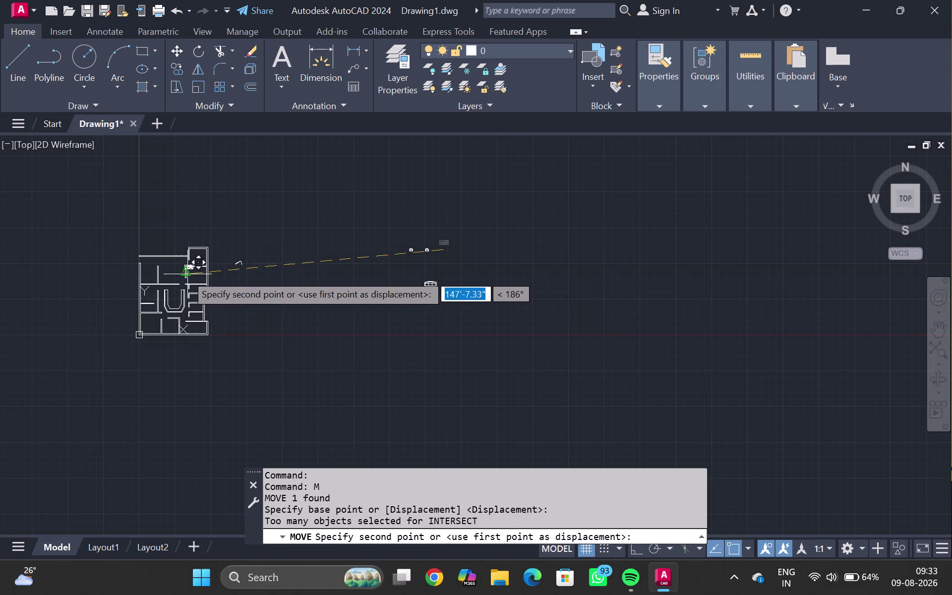
scroll(up, 3)
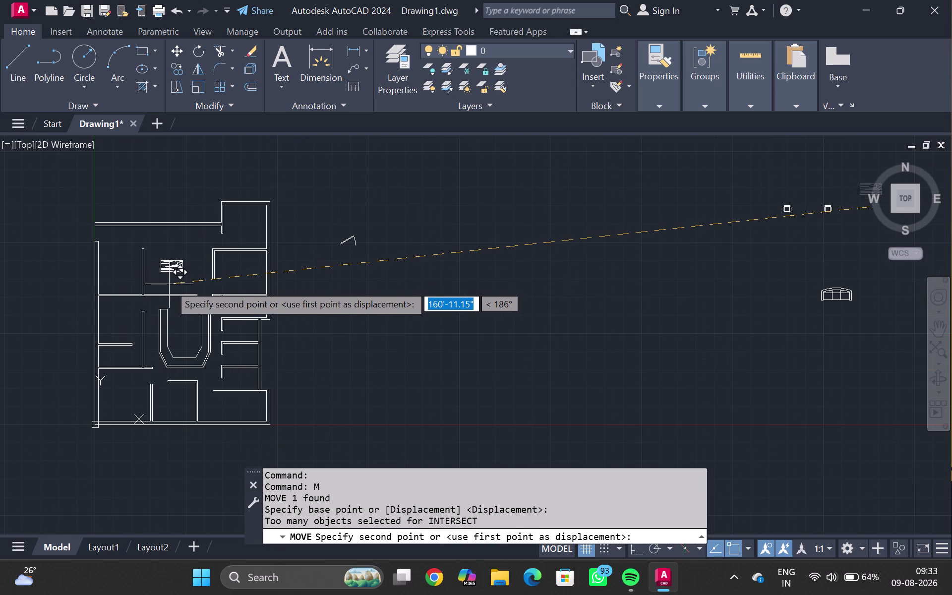
scroll(up, 3)
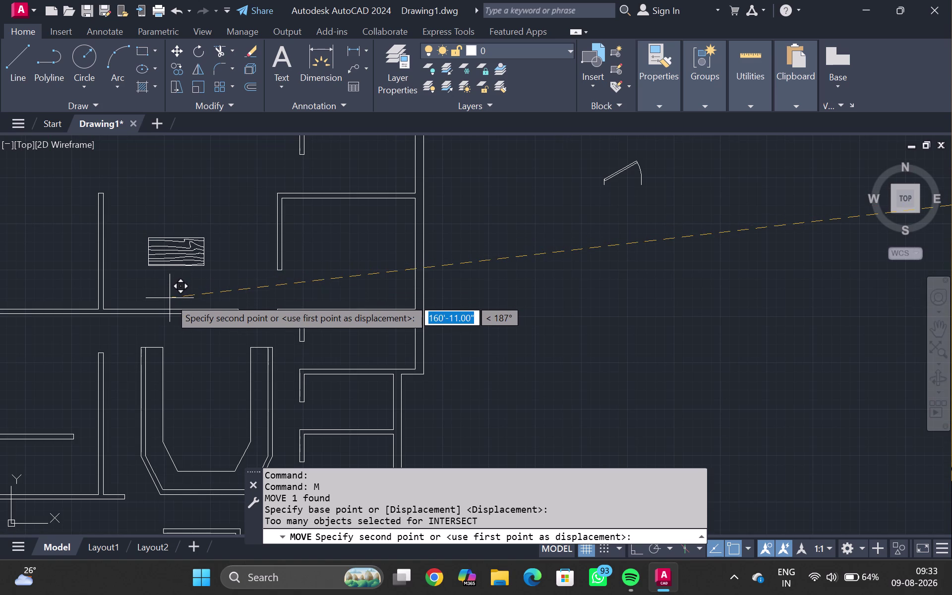
click(166, 298)
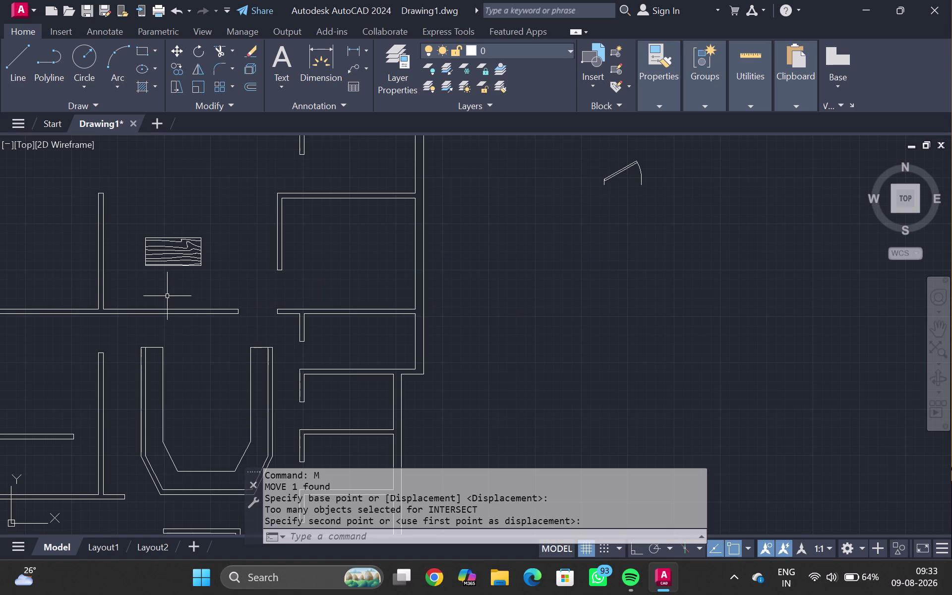
scroll(down, 3)
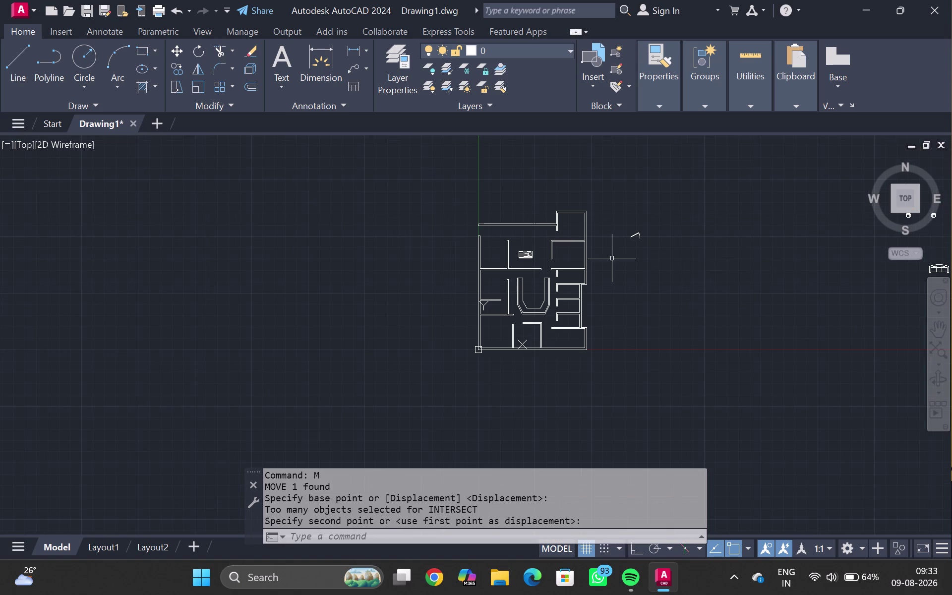
Move the sofa block across the drawing beside the floor plan.
middle_drag(838, 314, 838, 314)
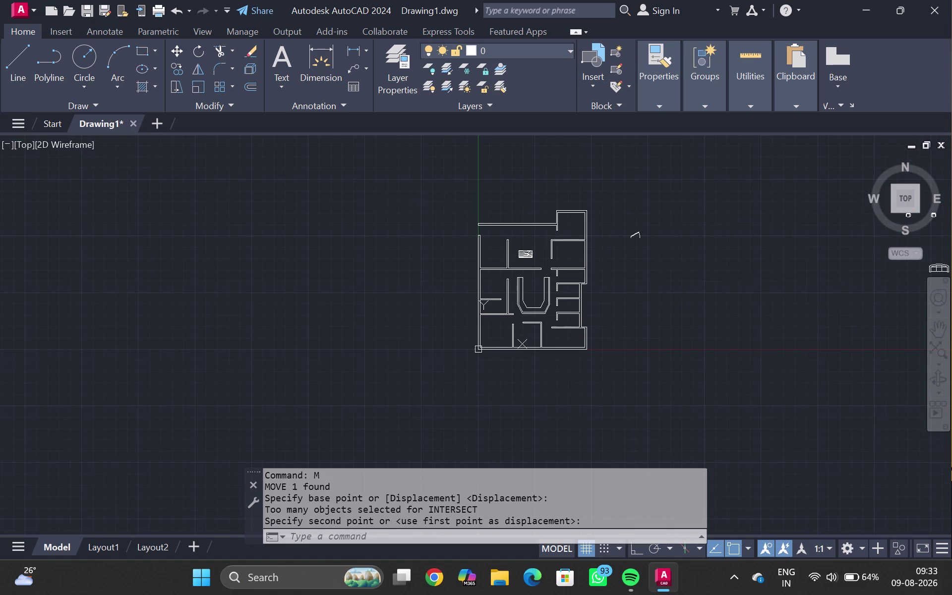
middle_drag(838, 314, 610, 268)
scroll(up, 3)
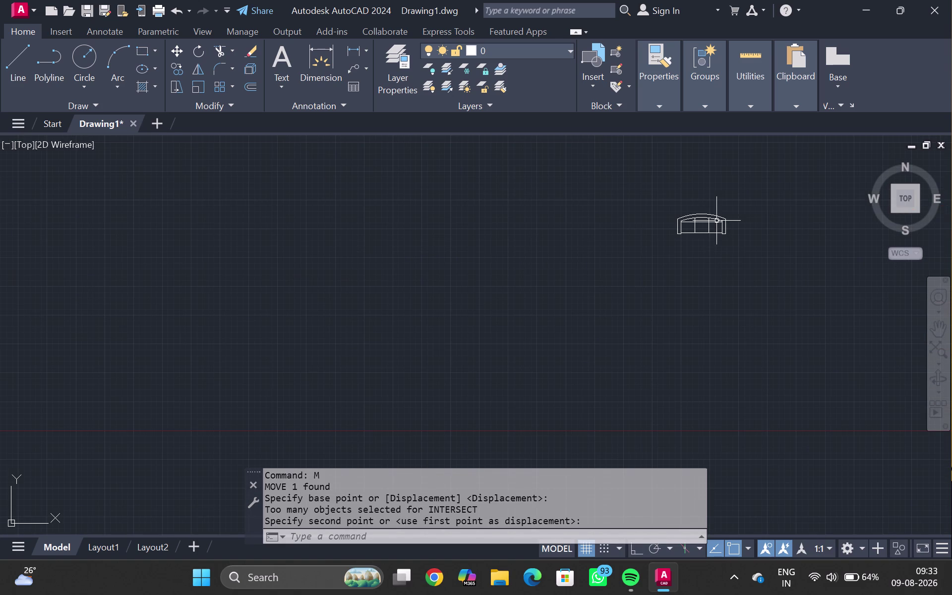
click(716, 221)
key(m)
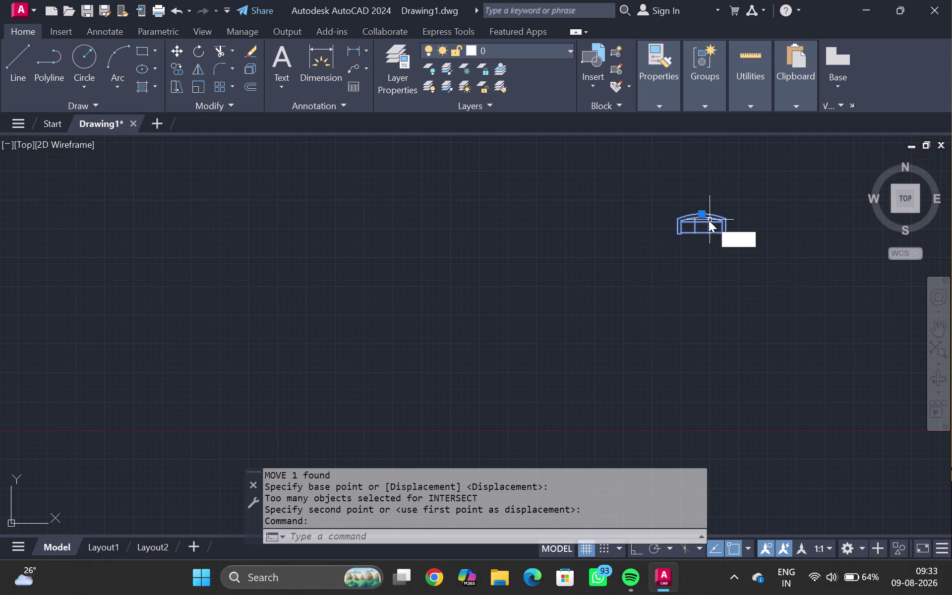
key(Return)
drag(703, 218, 223, 216)
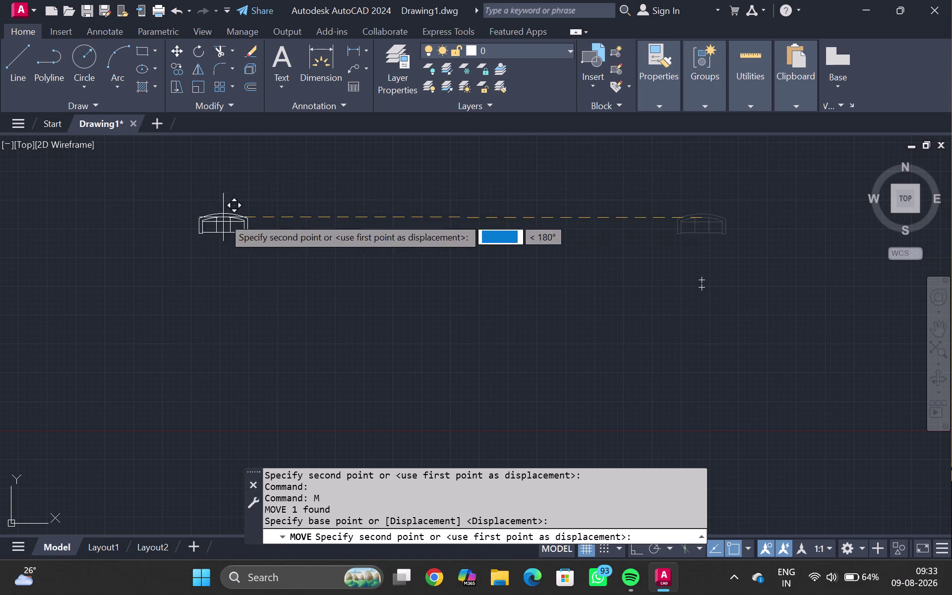
drag(223, 217, 84, 248)
click(81, 249)
Restore the drawing window, centre the sofa beside the plan, and select it.
scroll(down, 3)
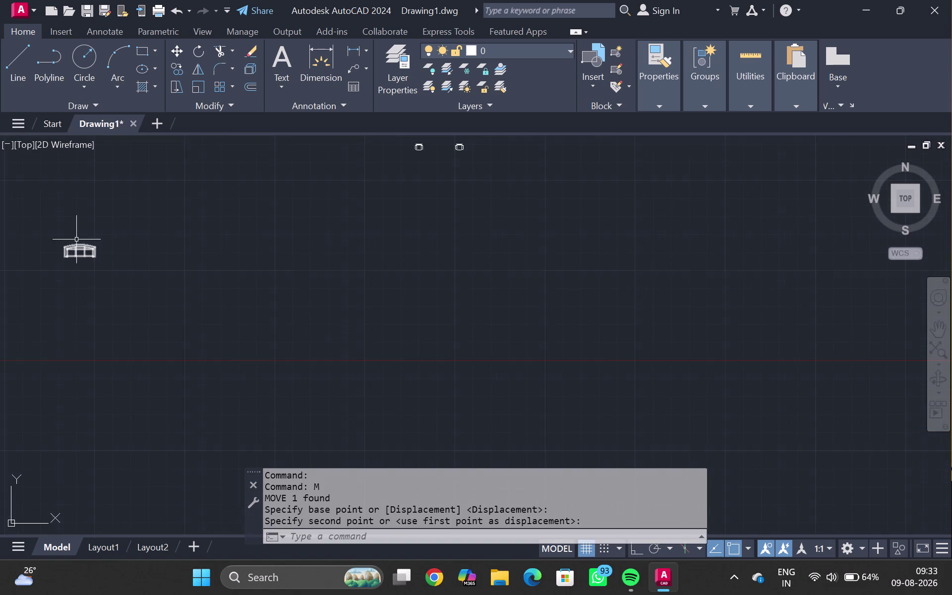
scroll(down, 3)
middle_click(951, 594)
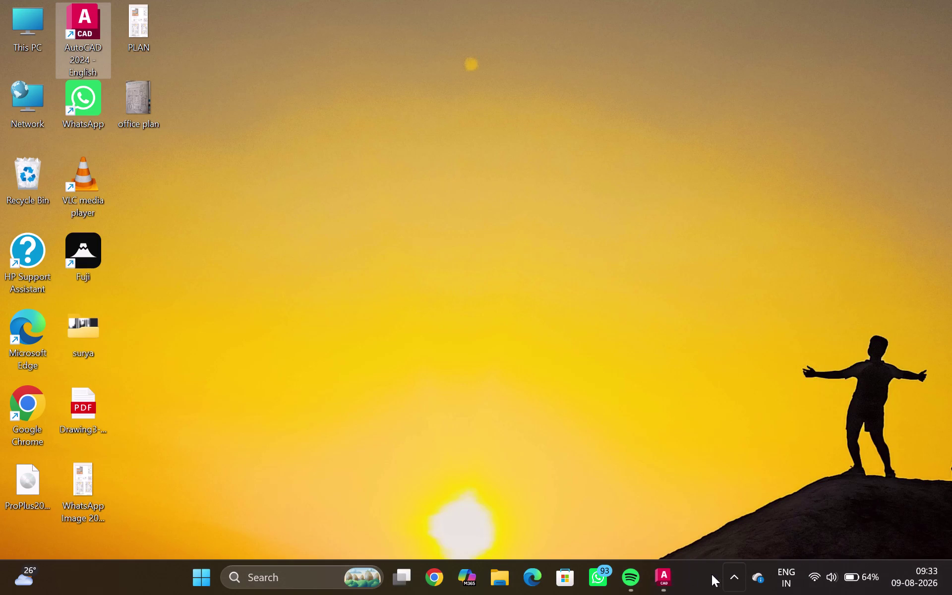
click(678, 582)
click(651, 492)
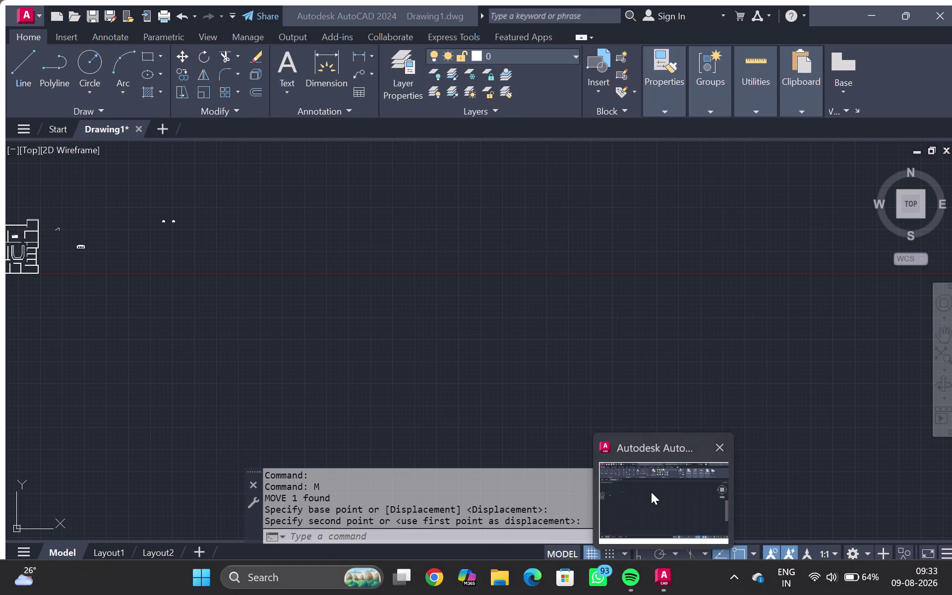
middle_drag(90, 267, 92, 270)
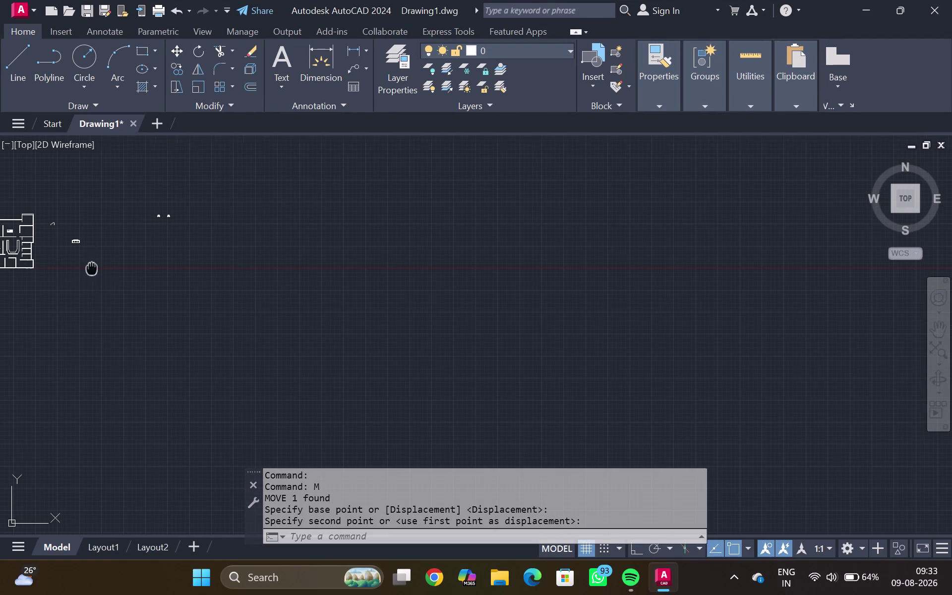
middle_drag(92, 271, 241, 366)
scroll(up, 3)
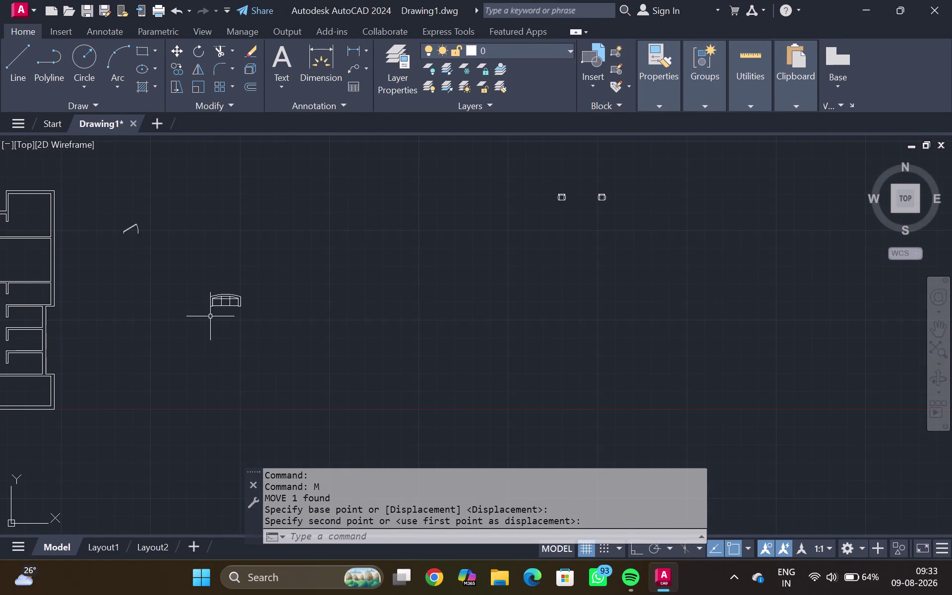
click(223, 303)
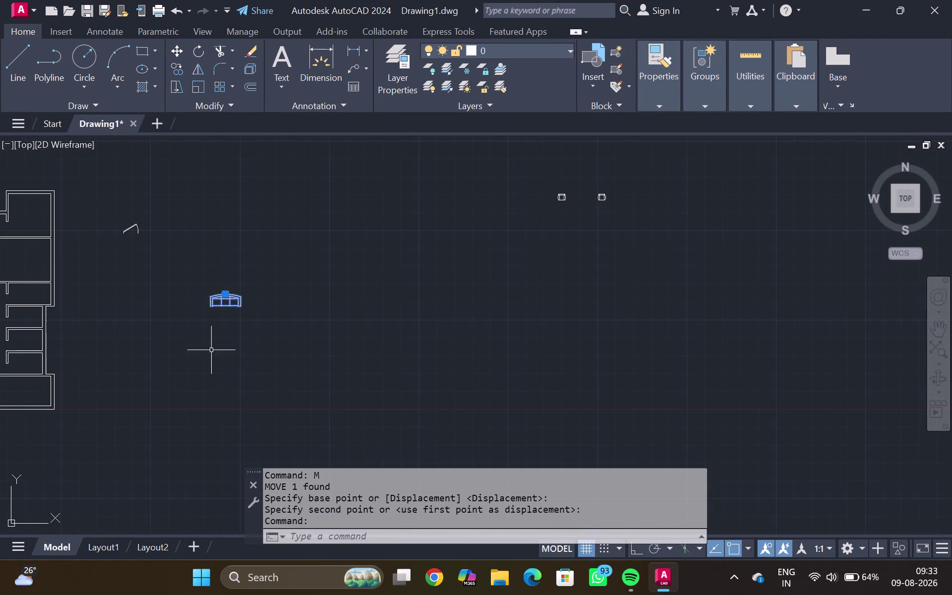
Mirror the sofa about a horizontal line below it, creating a facing copy.
key(m)
key(i)
key(Return)
click(195, 317)
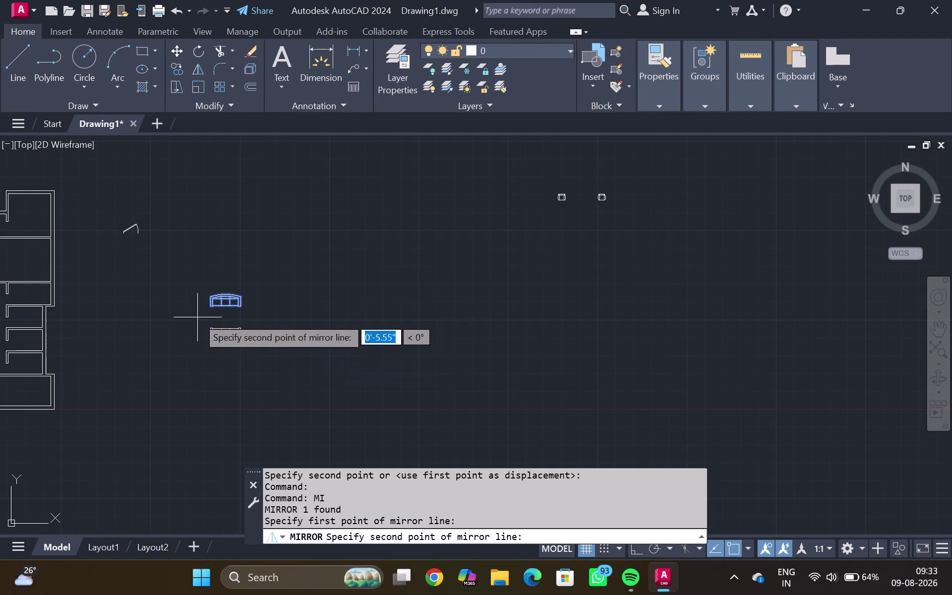
key(F8)
click(291, 320)
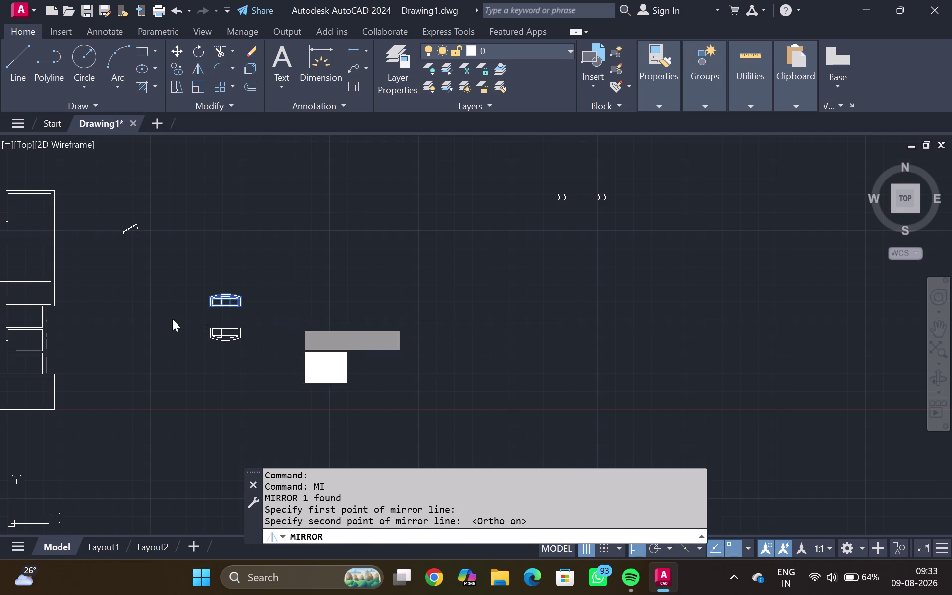
drag(327, 373, 293, 320)
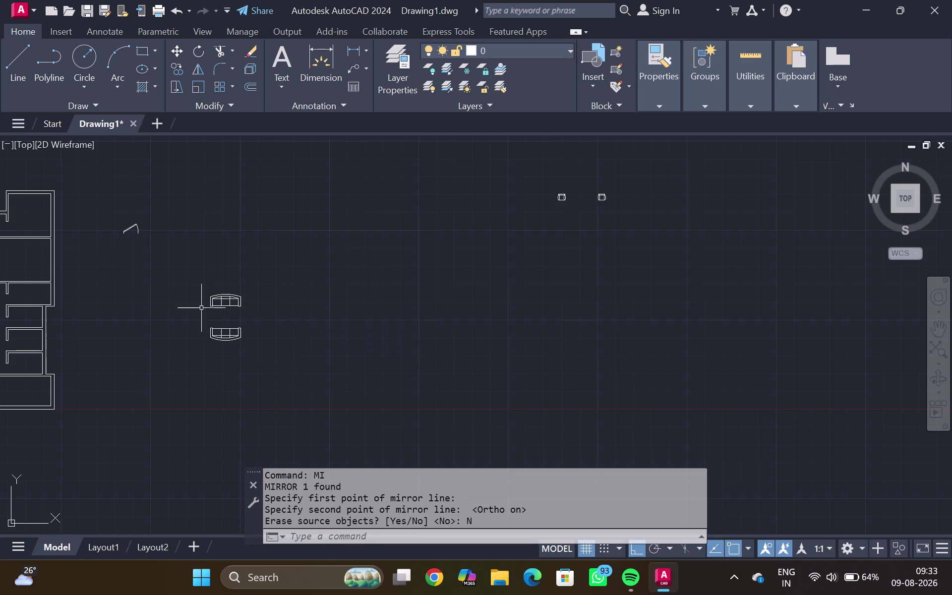
Select the mirrored sofa copy and start moving it from a base point.
click(221, 326)
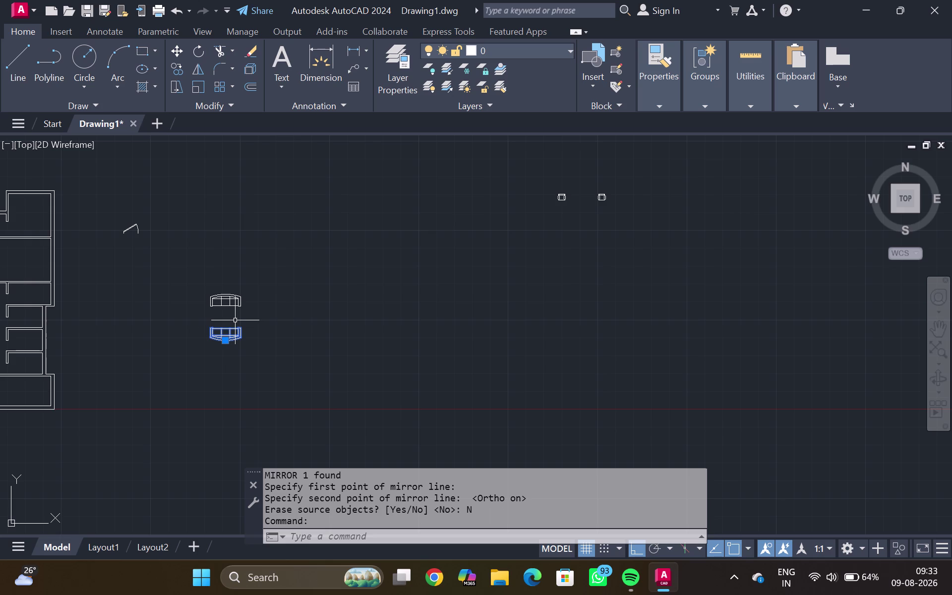
key(m)
key(Return)
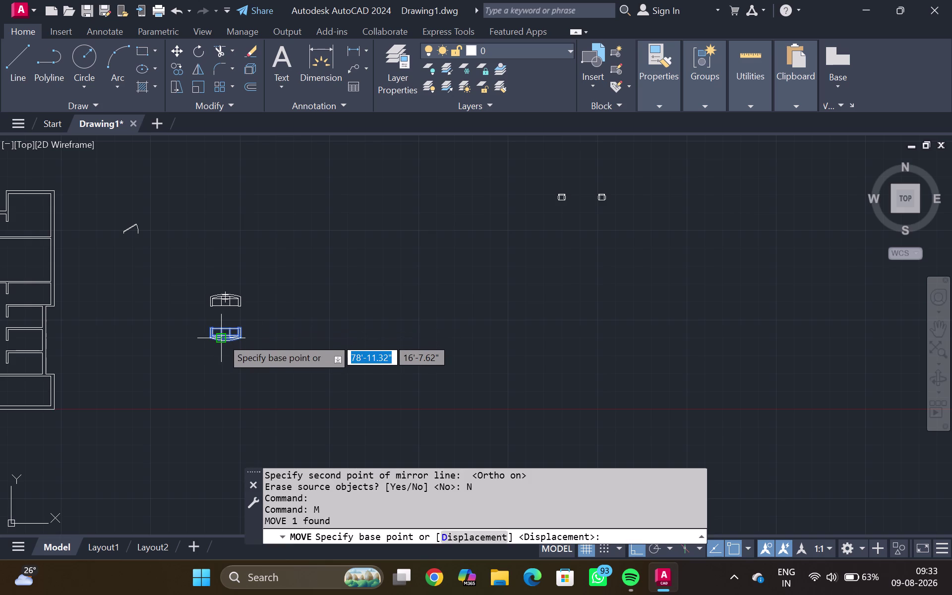
click(224, 339)
scroll(down, 3)
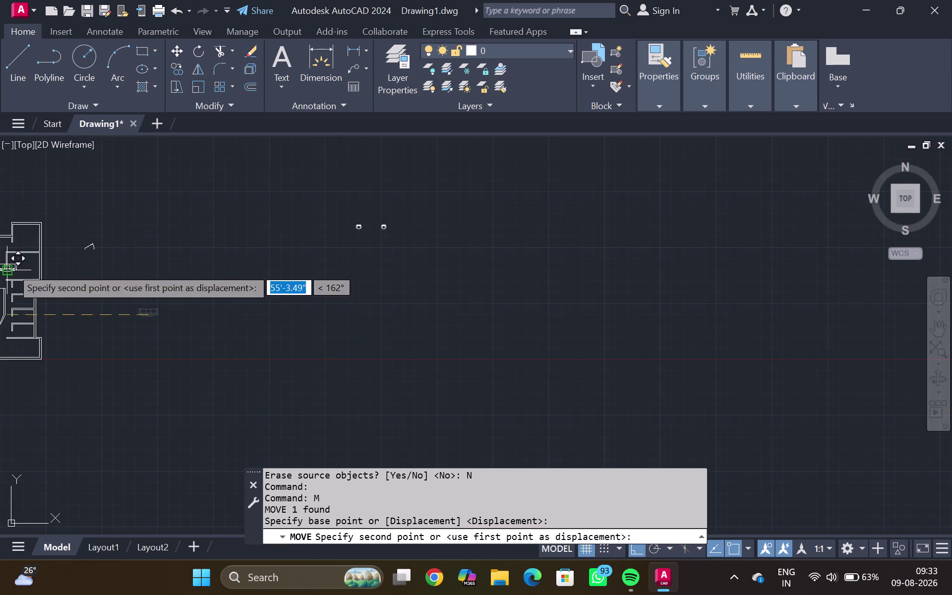